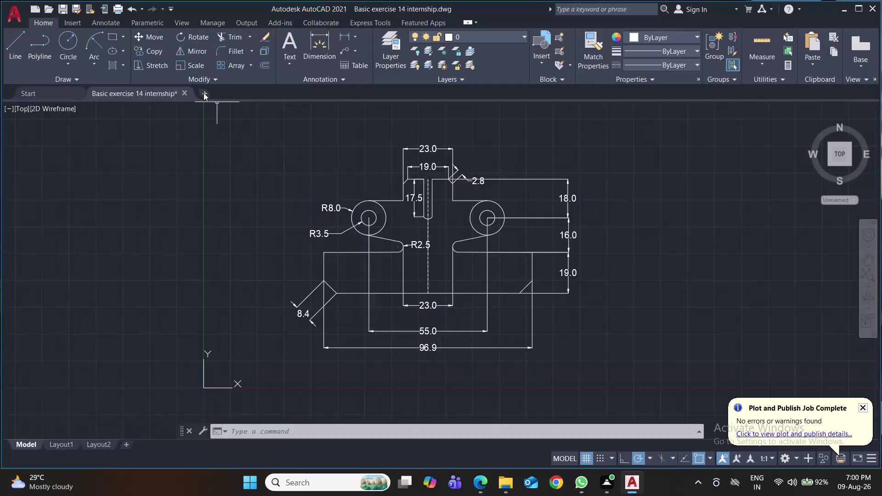
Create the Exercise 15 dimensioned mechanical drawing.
Start a blank drawing, close exercise 14, and save it as 'Basic exercise 15 internship'.
click(184, 93)
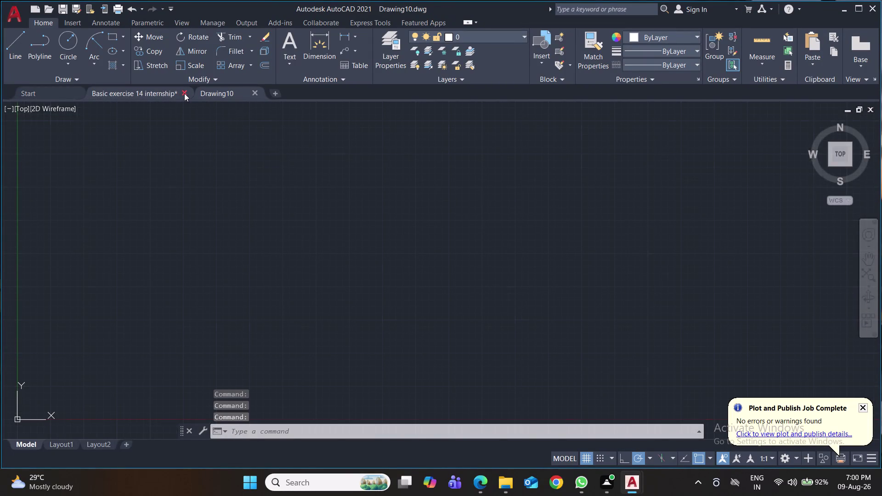
click(414, 266)
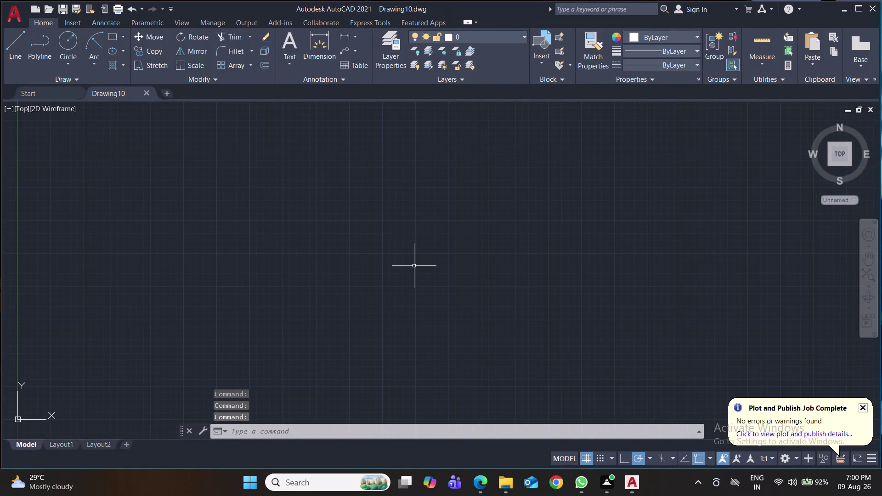
key(ctrl+s)
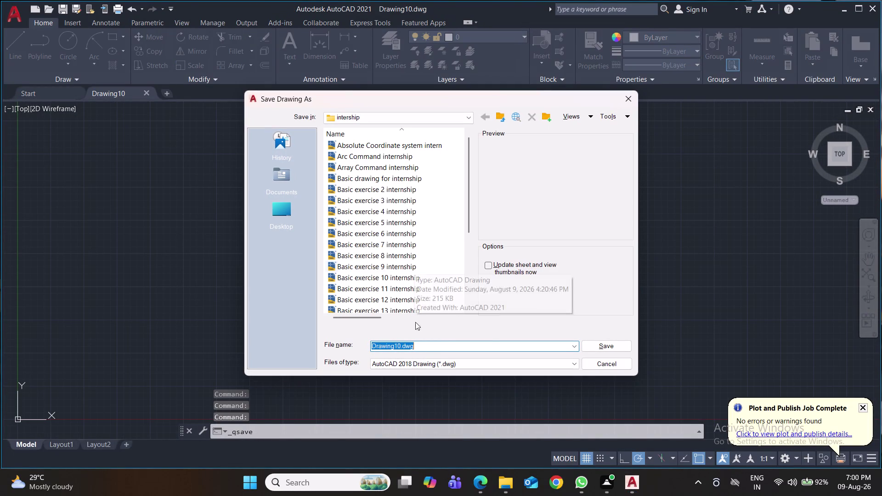
scroll(down, 3)
click(397, 256)
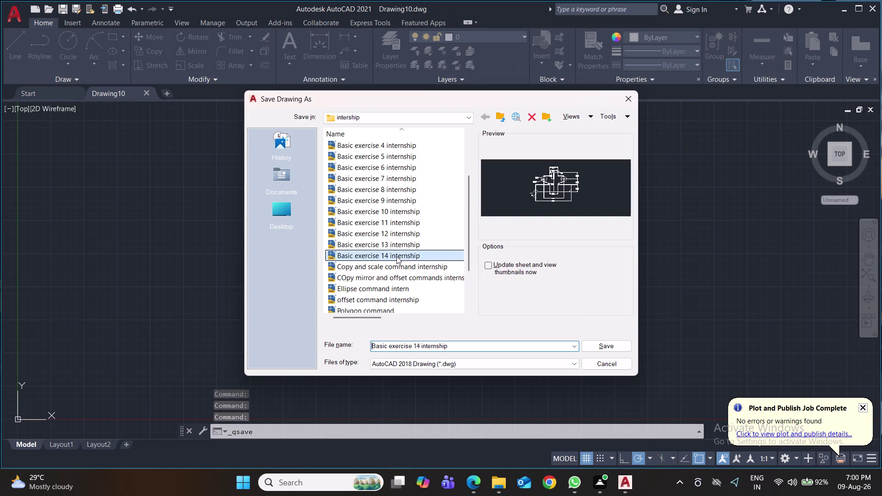
click(421, 347)
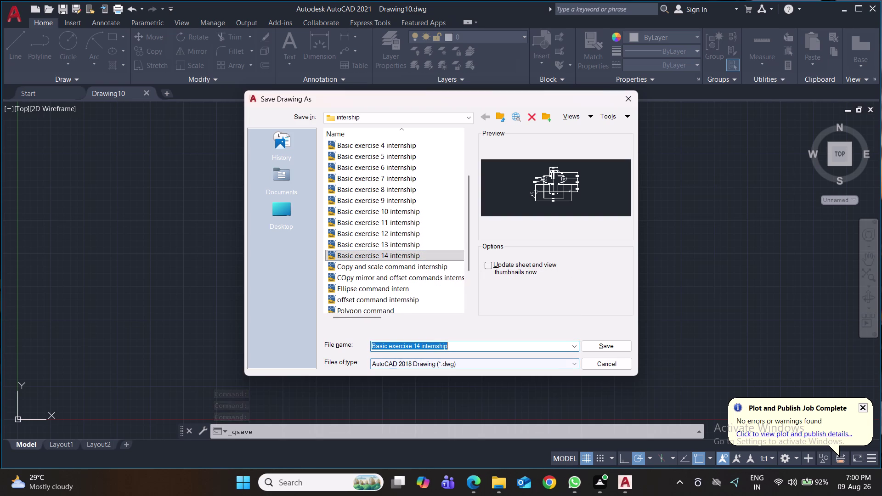
click(420, 347)
key(BackSpace)
key(5)
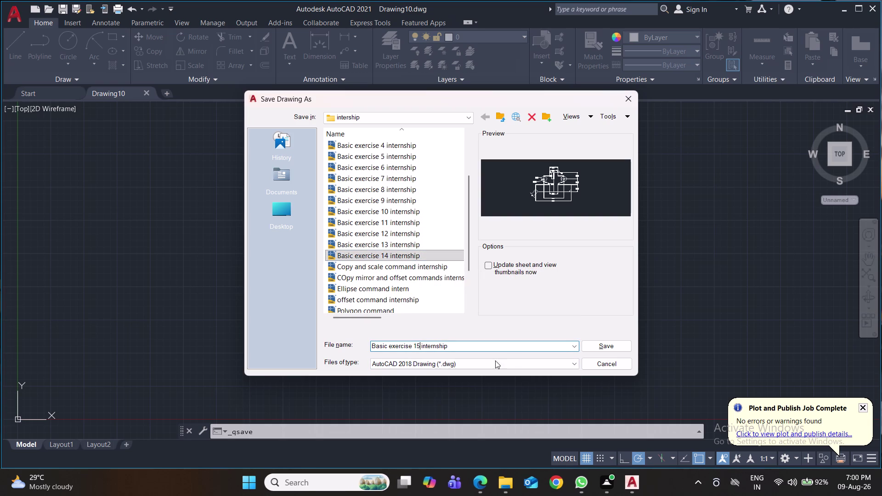
click(610, 347)
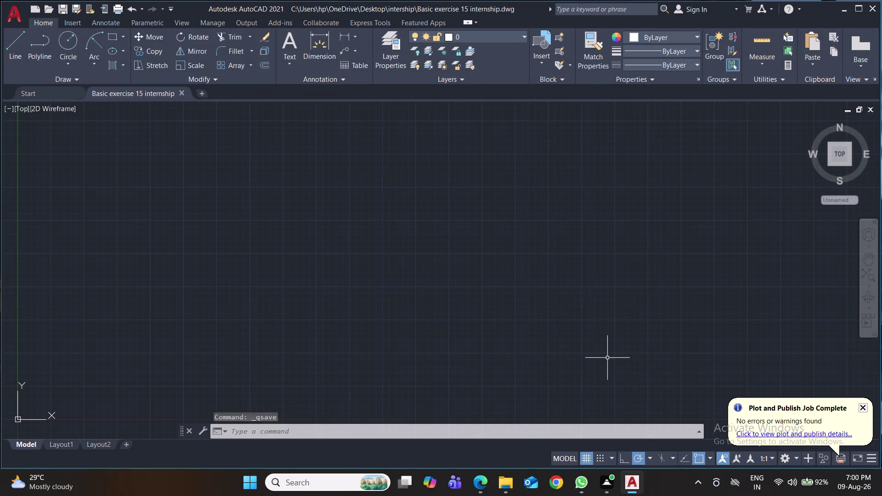
Resave the drawing and cancel the accidentally started Circle command.
key(ctrl+s)
key(ctrl+s)
key(ctrl+s)
key(ctrl+s)
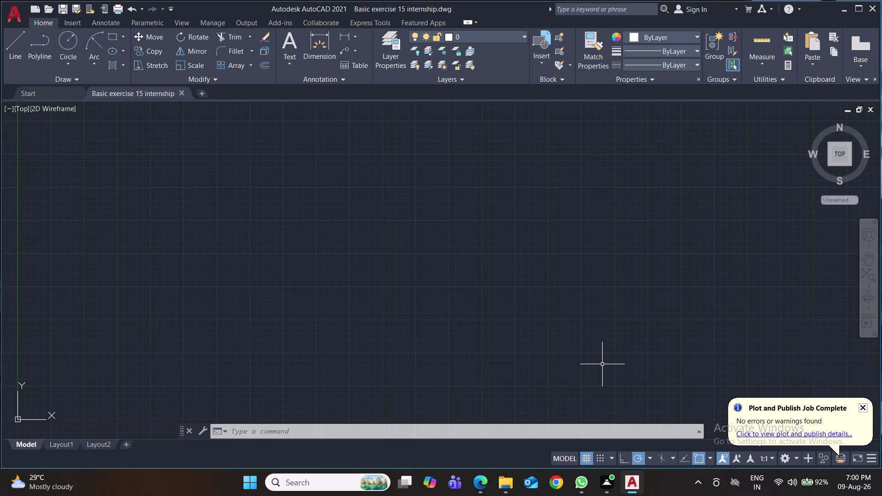
click(69, 38)
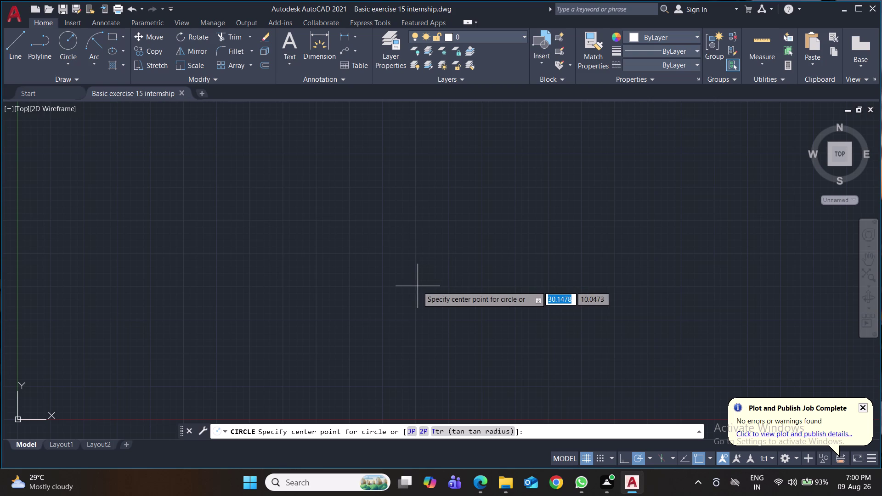
key(Escape)
Use UN to set length precision to 0.0, change insertion scale units, and apply.
key(u)
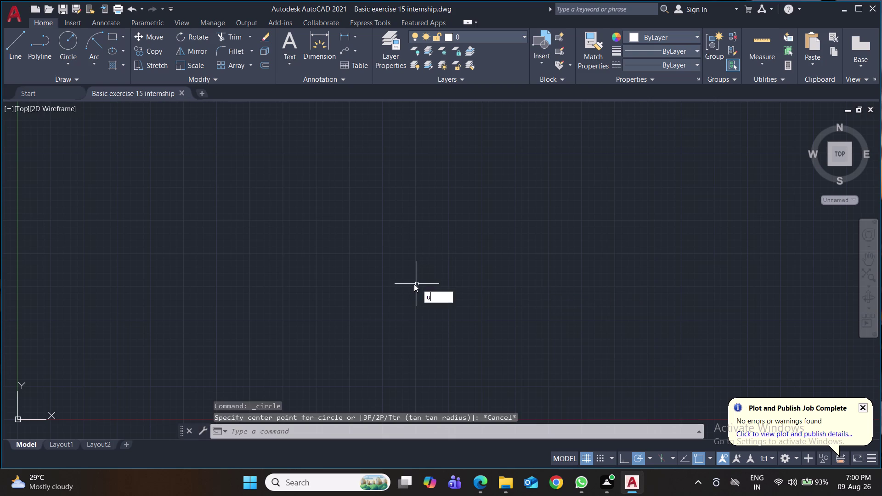
key(n)
key(Return)
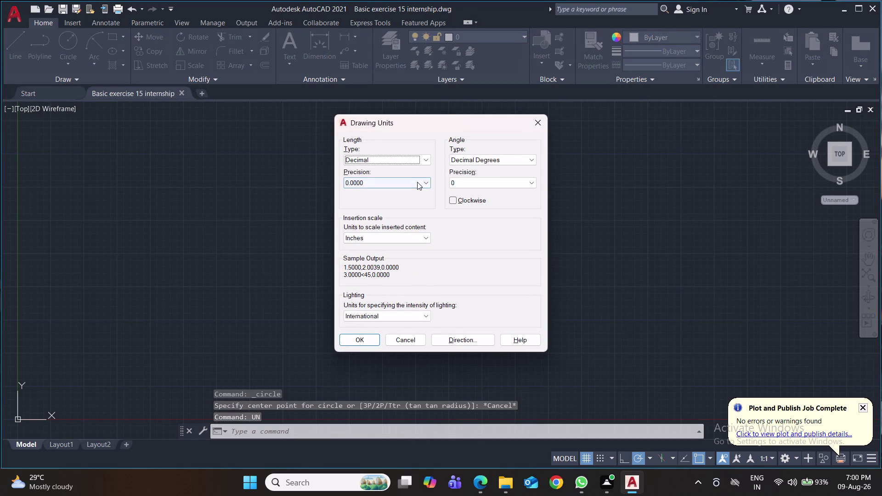
click(423, 182)
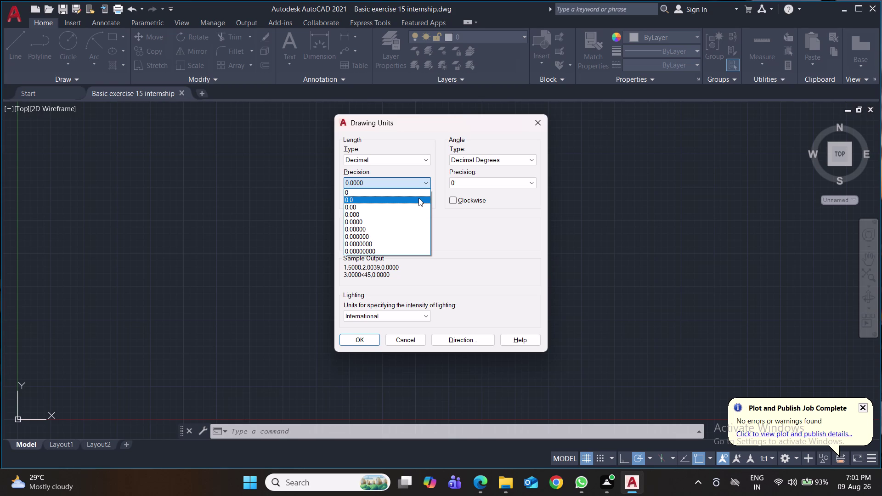
click(419, 198)
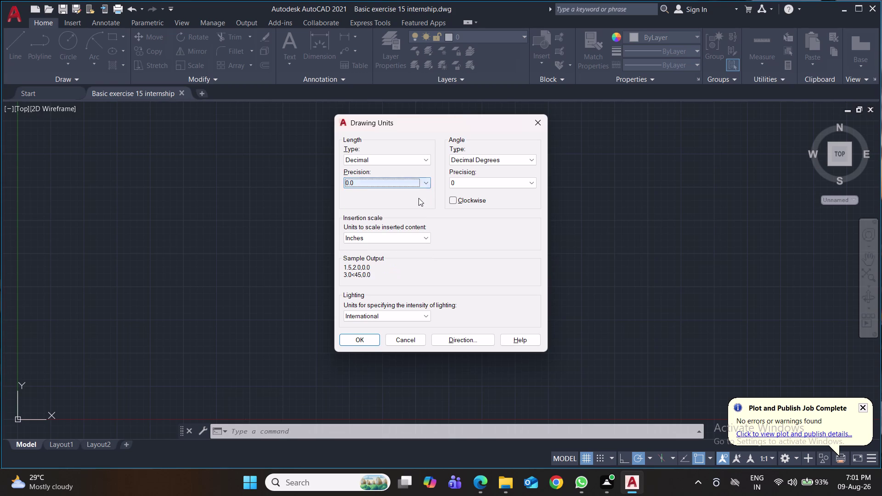
click(415, 238)
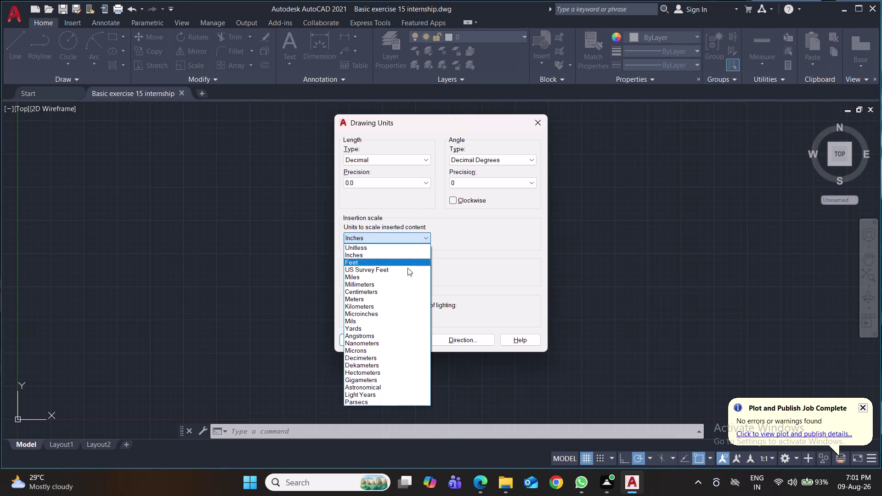
click(404, 287)
click(360, 338)
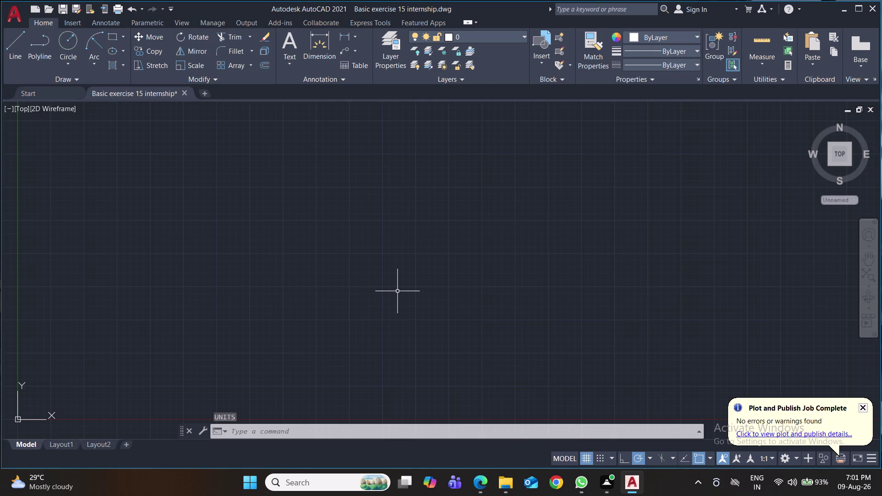
Modify the Standard dimension style with arrow size 2 and text height 4.
key(d)
key(Return)
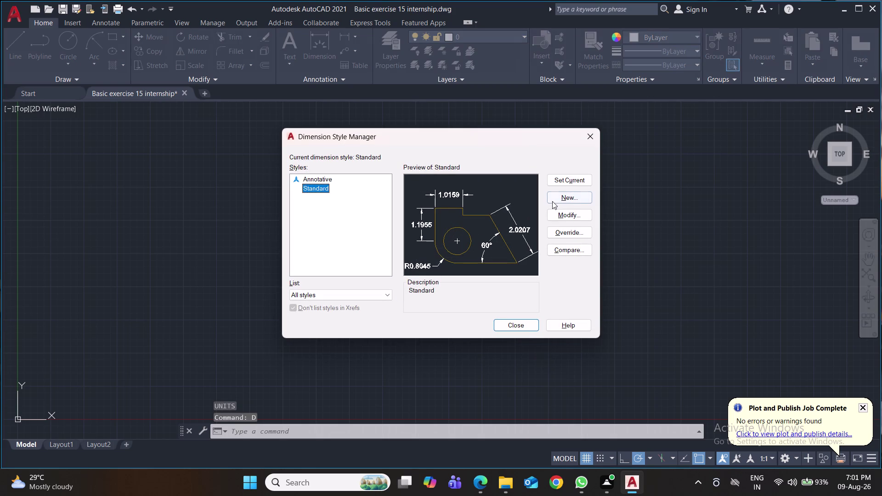
click(572, 215)
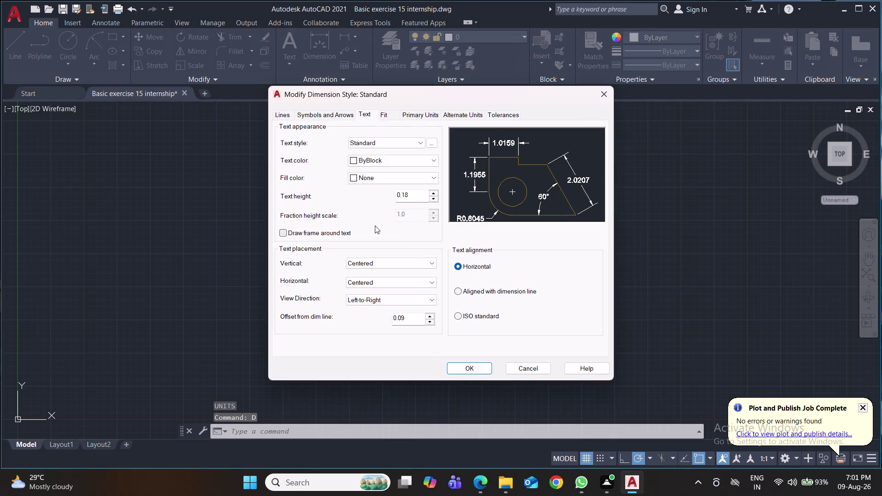
click(331, 113)
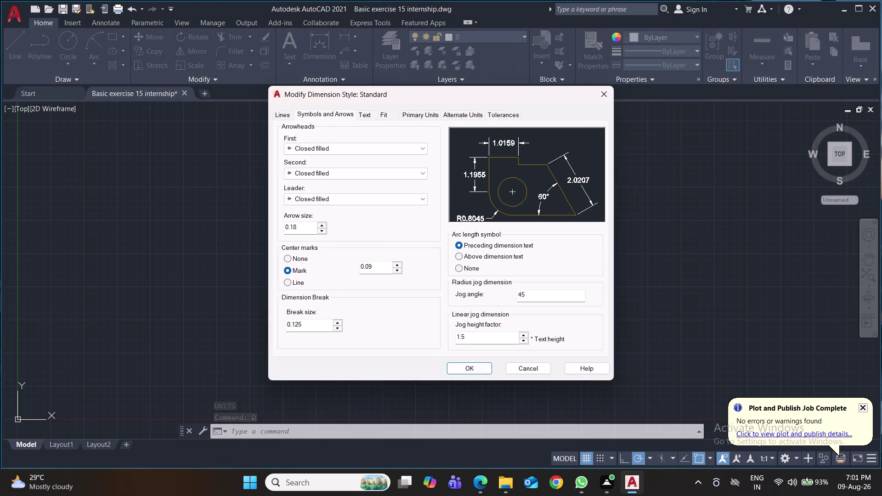
drag(309, 225, 260, 216)
key(2)
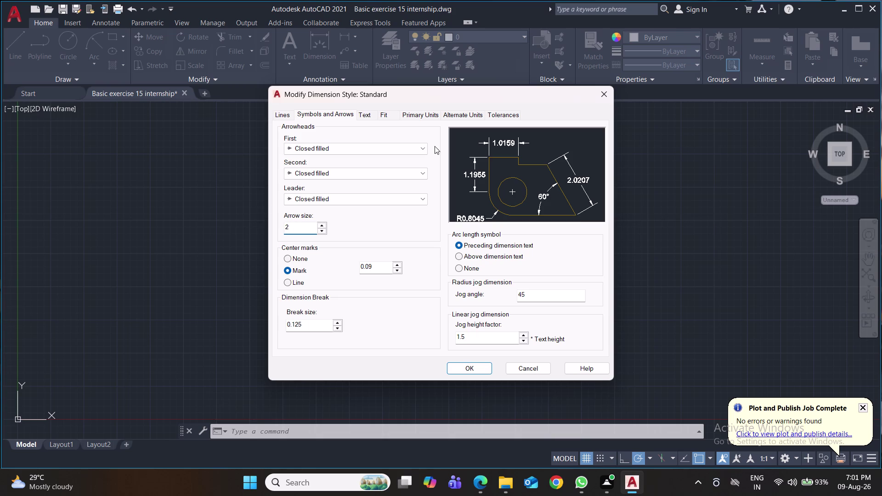
click(367, 112)
drag(418, 196, 357, 190)
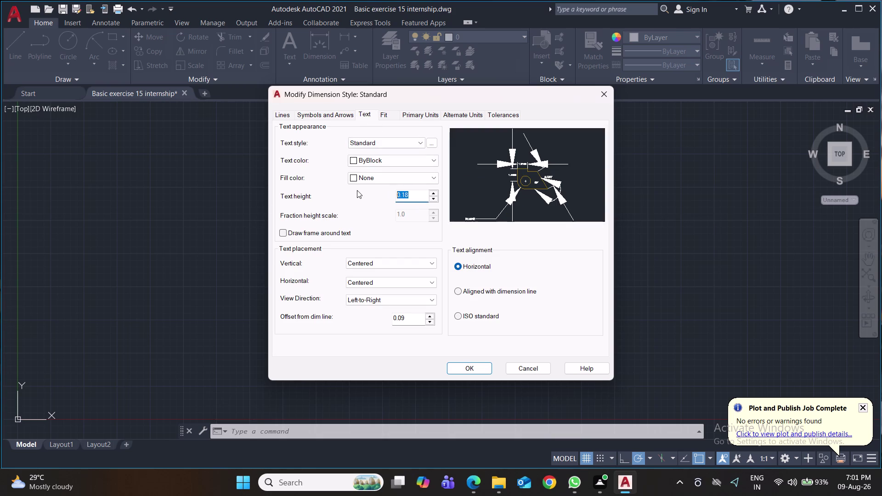
key(4)
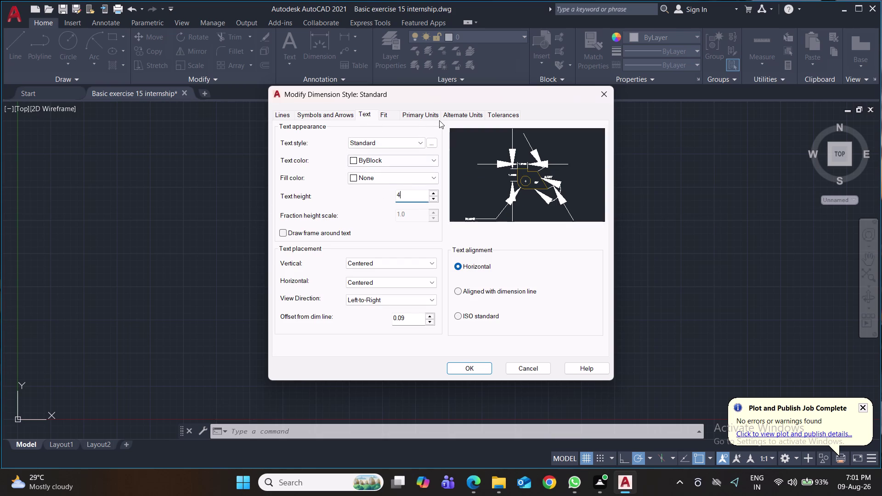
Set Standard's primary unit precision to 0.0, confirm, and make it current.
click(436, 108)
click(434, 111)
click(421, 157)
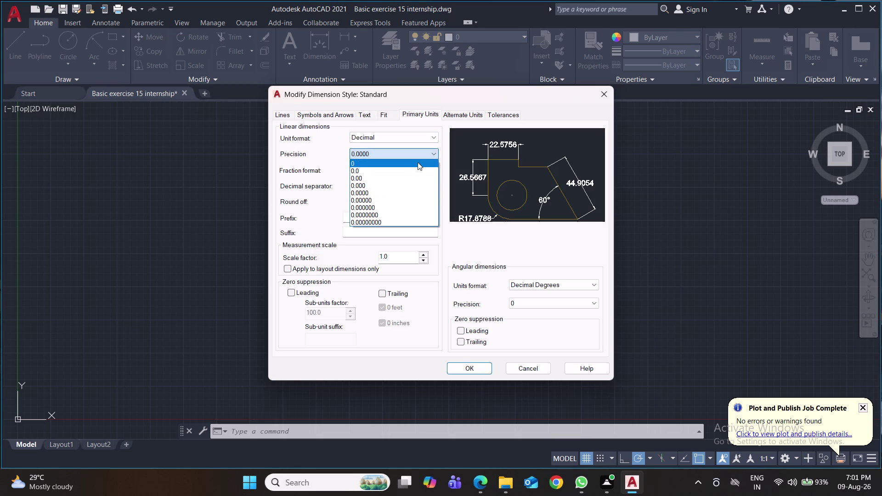
click(415, 171)
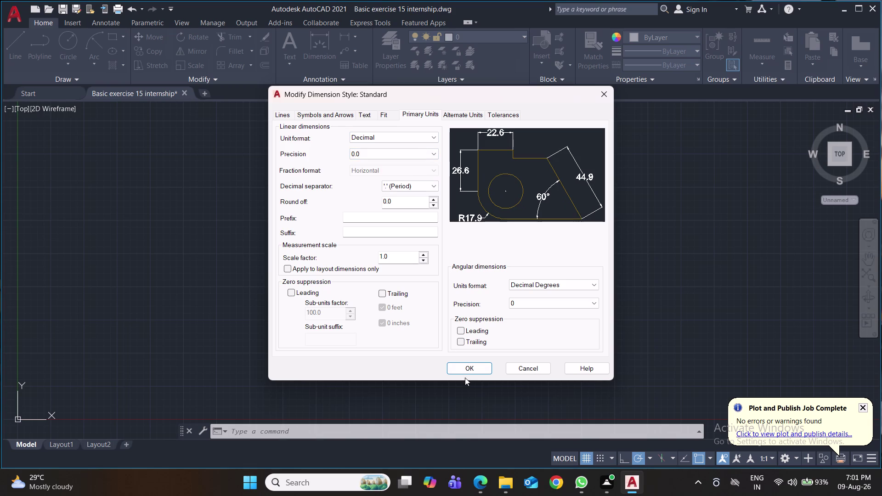
click(468, 369)
click(574, 176)
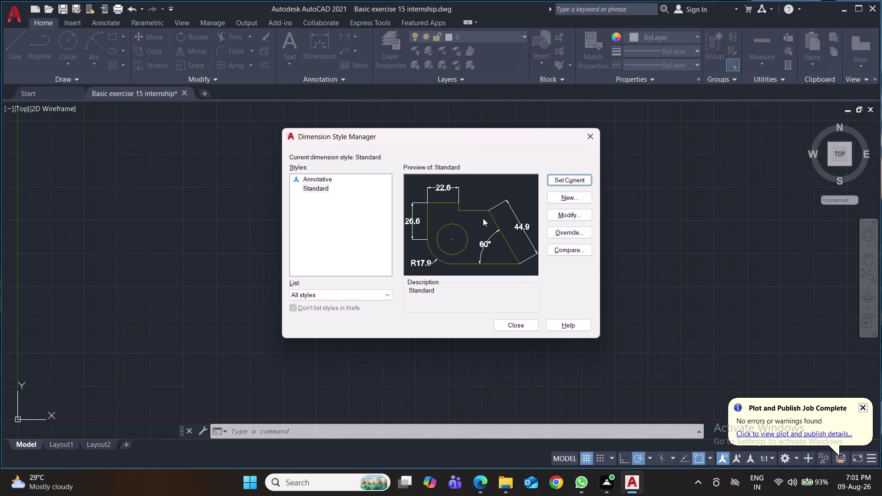
click(575, 182)
click(516, 325)
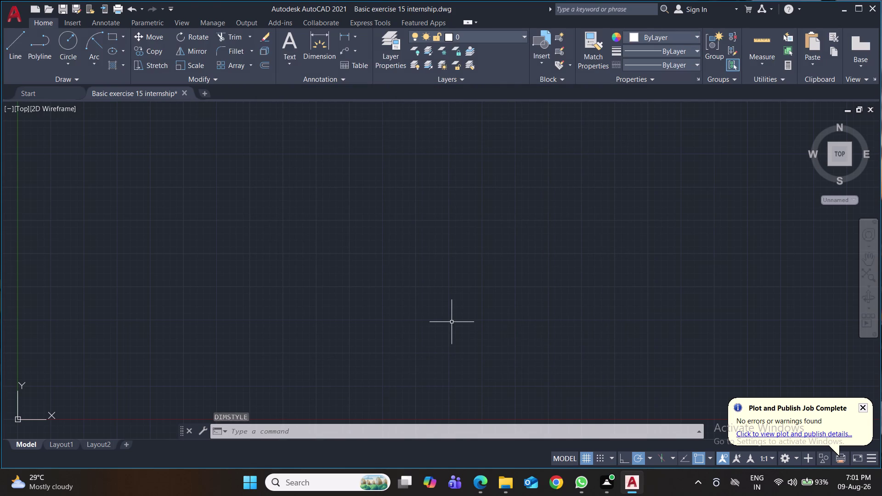
Draw a circle of diameter 28.
key(c)
key(Return)
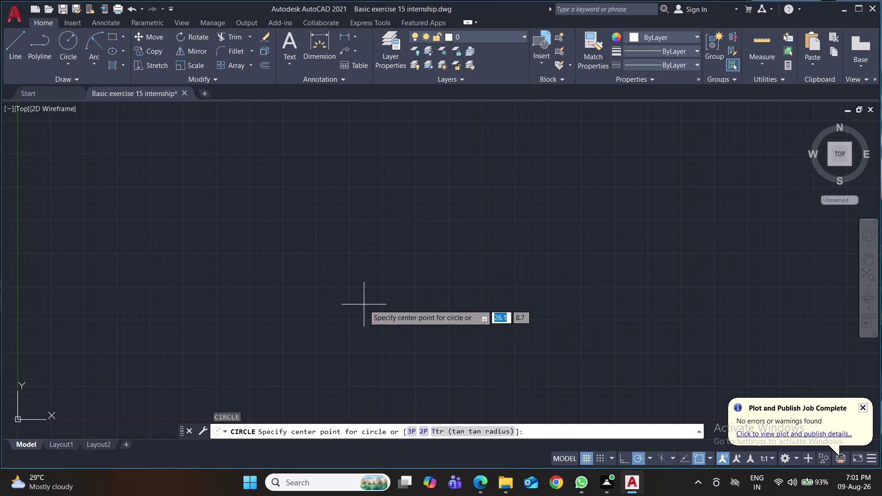
click(347, 310)
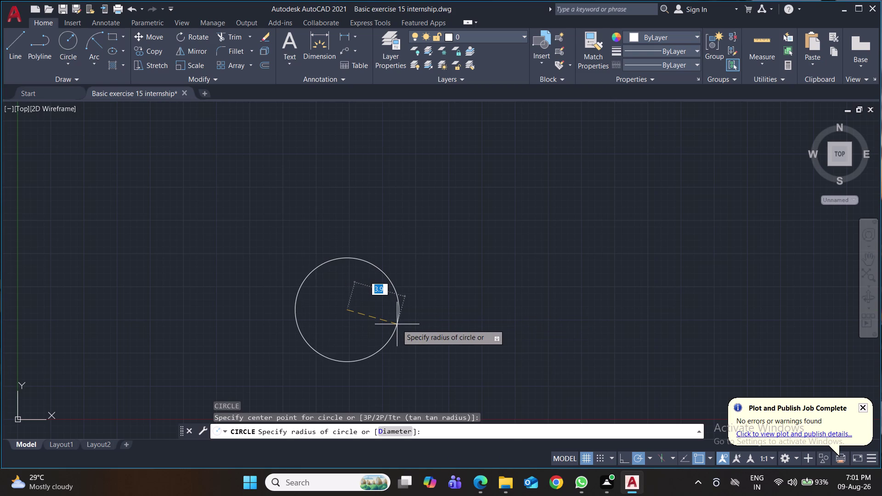
key(d)
key(Return)
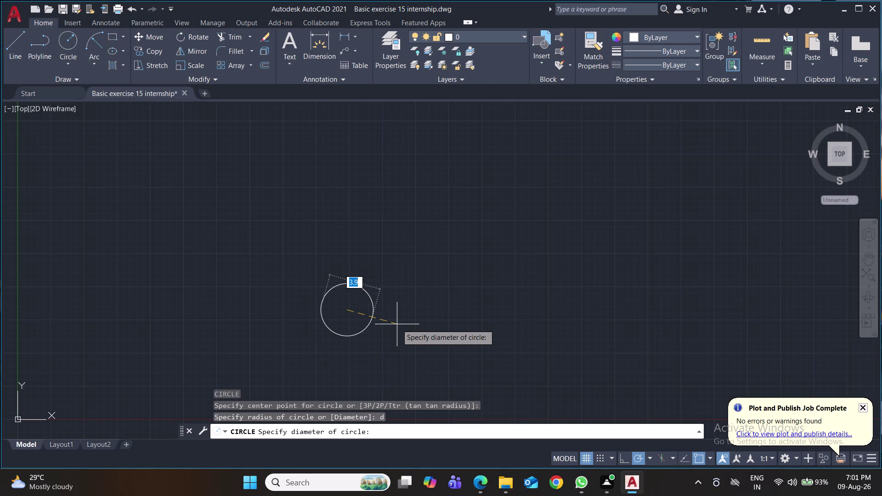
text(28)
key(Return)
Move the coordinate system origin to a new point in the drawing.
scroll(down, 3)
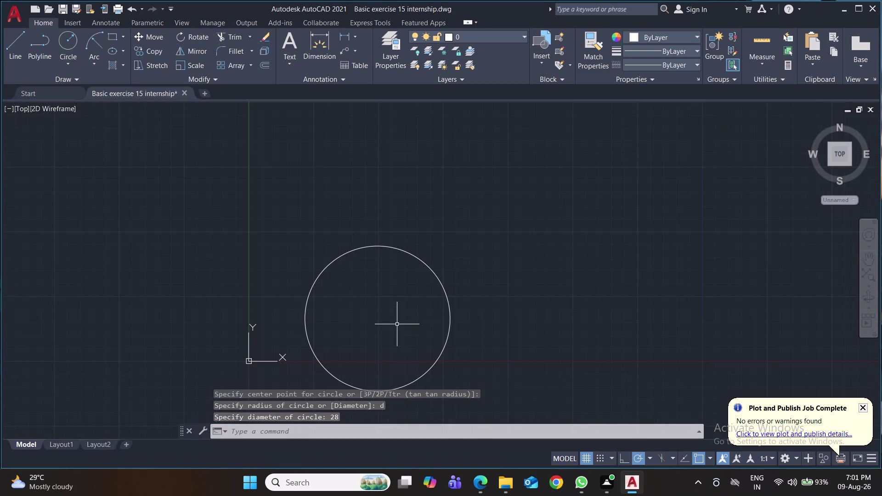
middle_drag(397, 324, 392, 261)
scroll(down, 3)
middle_drag(391, 261, 371, 244)
click(281, 271)
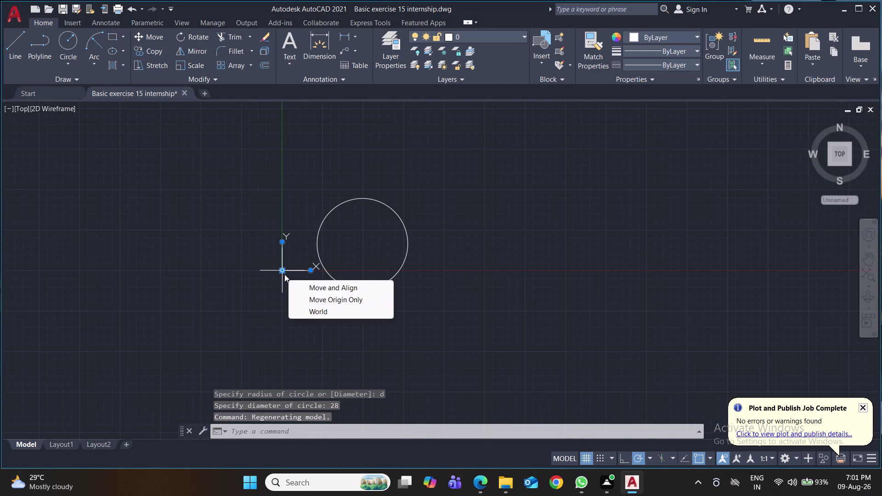
click(282, 273)
click(282, 270)
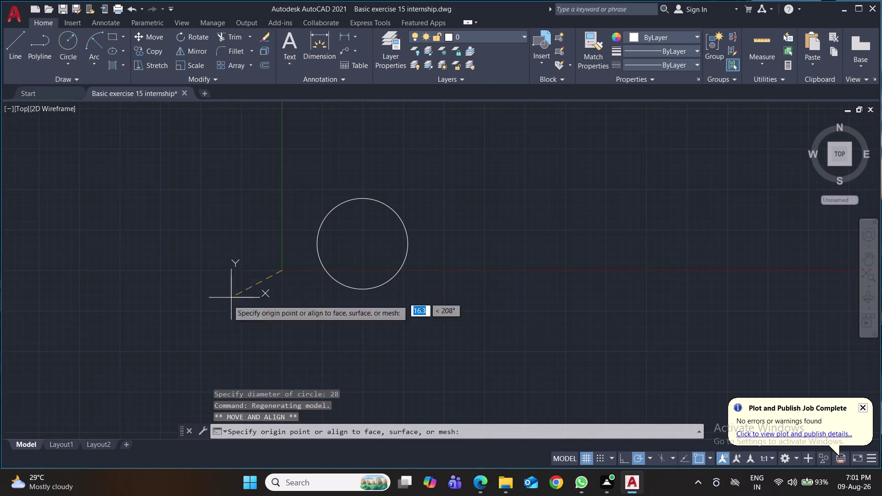
click(12, 430)
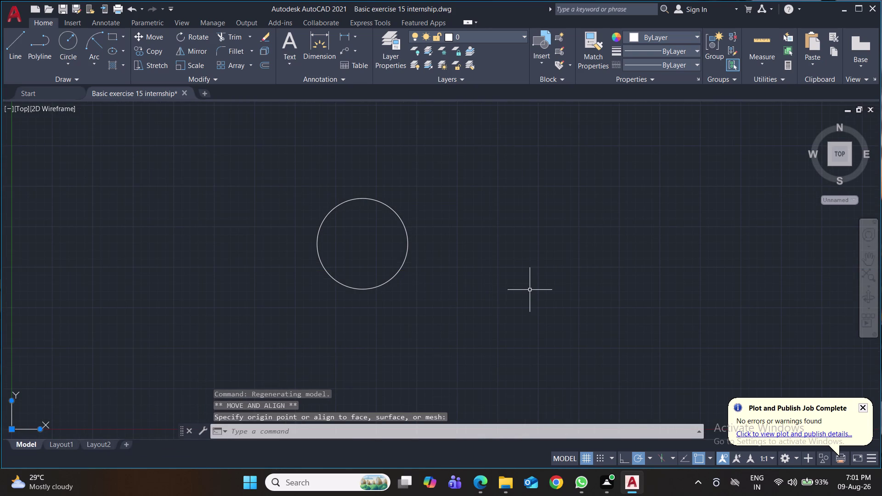
middle_drag(530, 290, 495, 289)
Draw a radius-30 circle on the 28-diameter circle's centre and select both circles.
key(c)
key(Return)
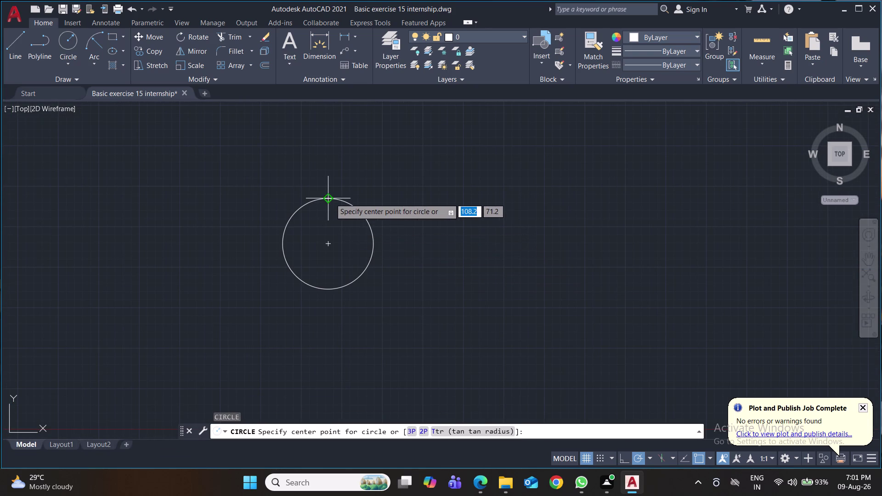
click(328, 240)
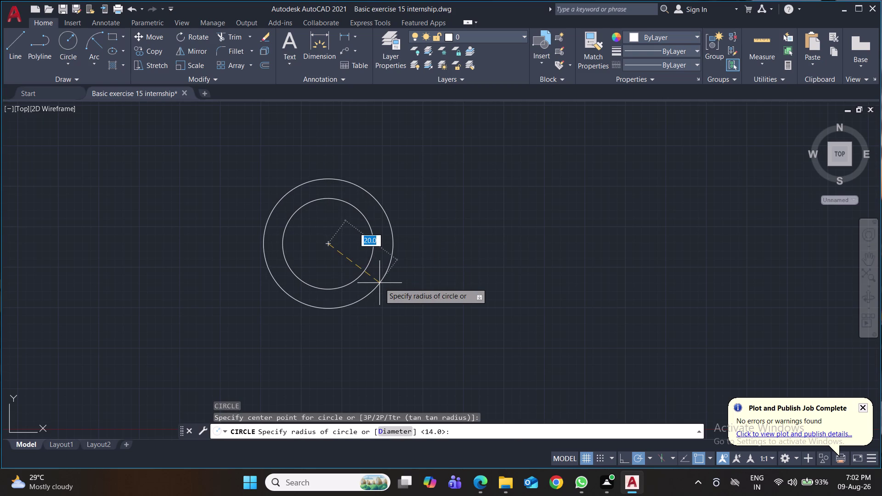
text(30)
key(Return)
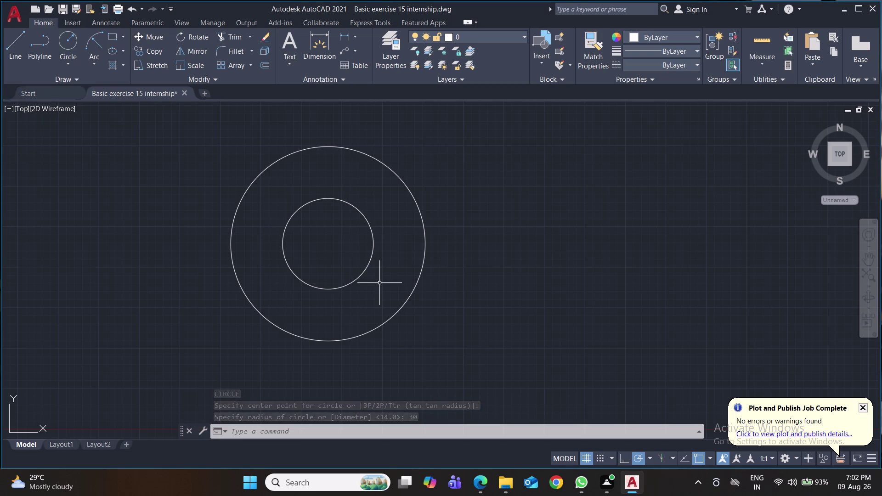
drag(490, 265, 465, 265)
Delete both circles and draw a new 30-diameter circle.
click(204, 231)
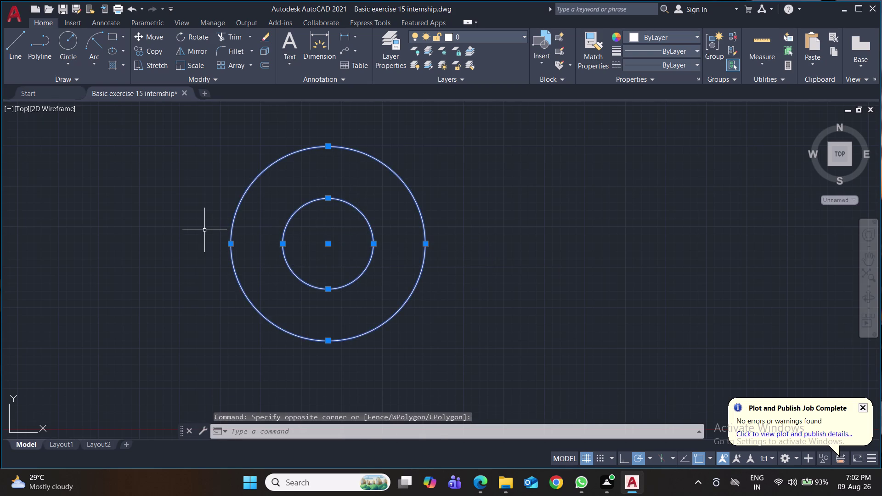
key(Delete)
key(c)
key(Return)
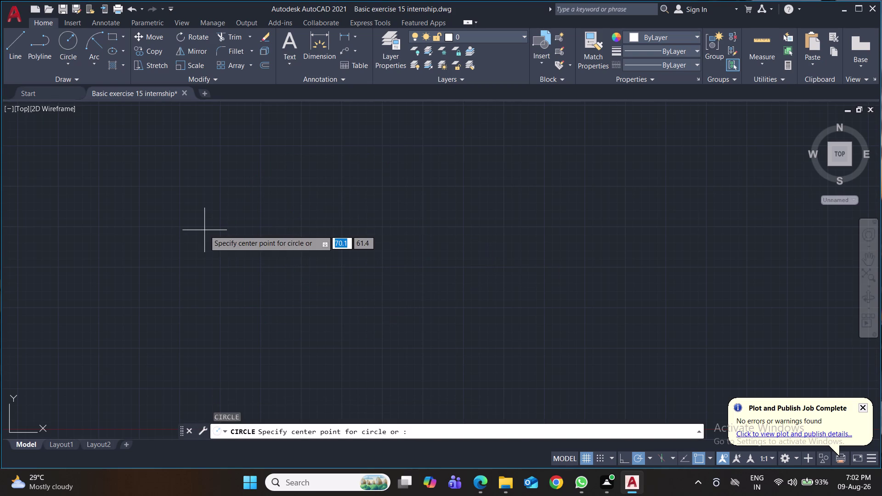
click(354, 328)
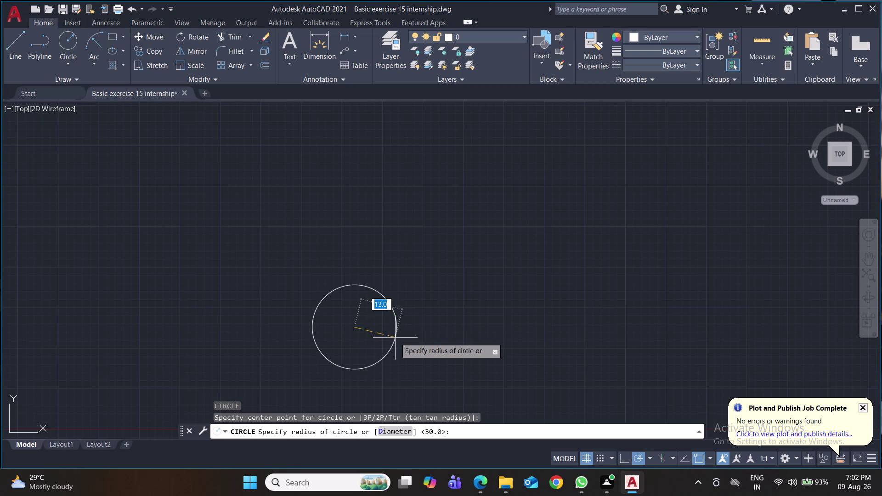
key(d)
key(Return)
text(30)
key(Return)
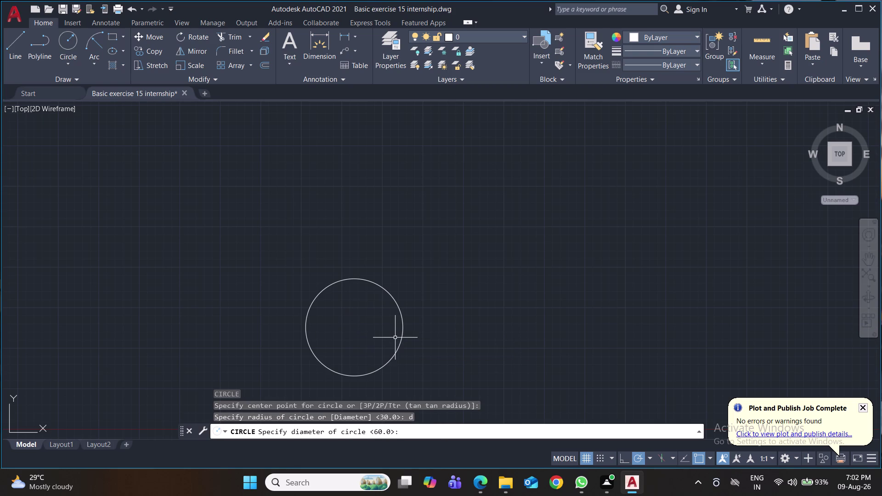
middle_drag(392, 338, 394, 316)
middle_drag(390, 341, 390, 323)
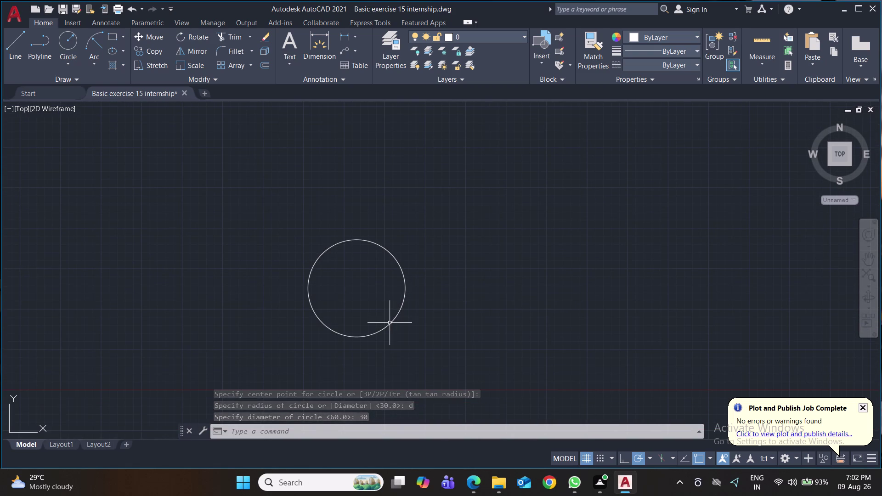
Draw a concentric 72.7-diameter circle around the 30-diameter circle.
key(space)
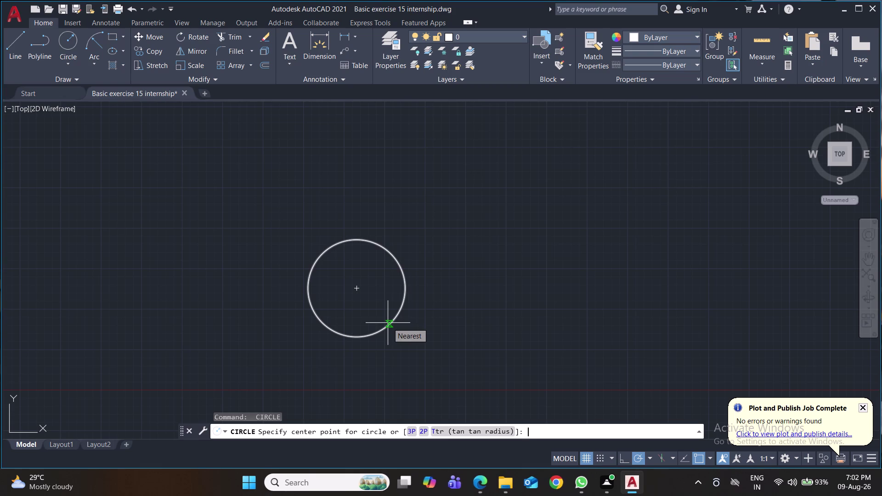
click(357, 287)
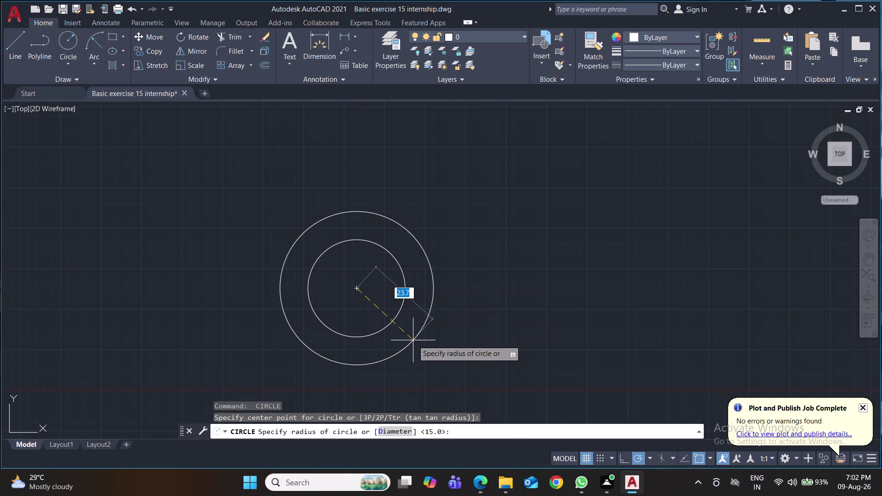
key(d)
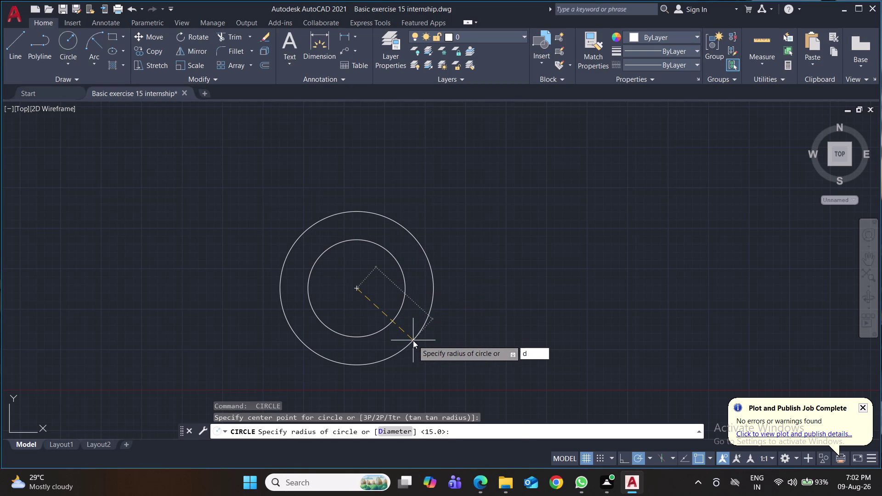
key(Return)
key(7)
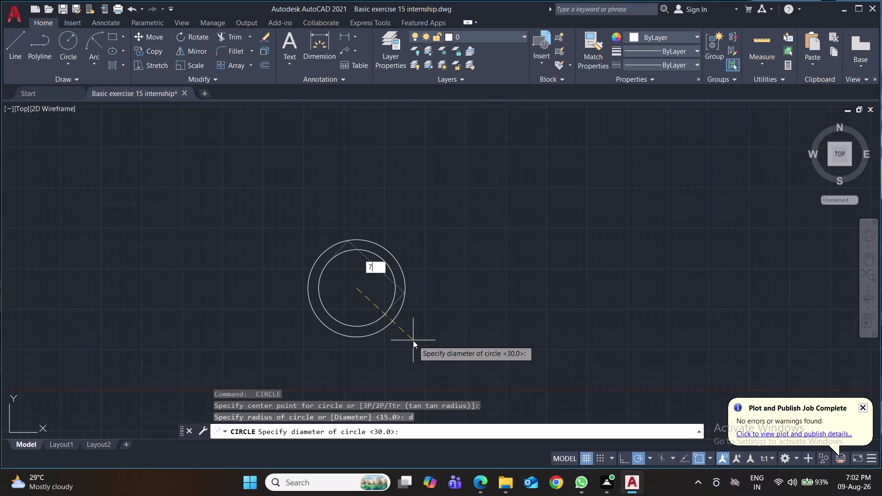
text(2.7)
key(Return)
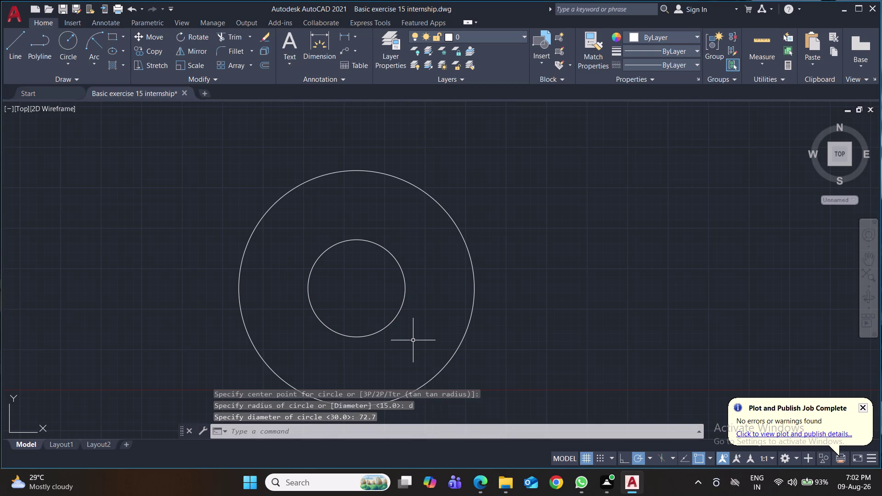
middle_drag(413, 340, 410, 327)
scroll(down, 3)
middle_drag(616, 323, 555, 342)
click(14, 43)
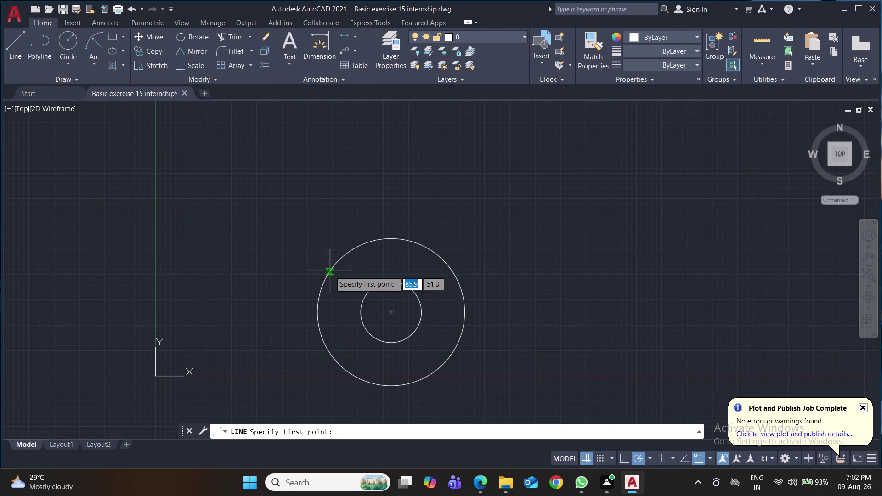
Draw a 102-unit vertical line upward from the concentric circles' centre.
click(389, 312)
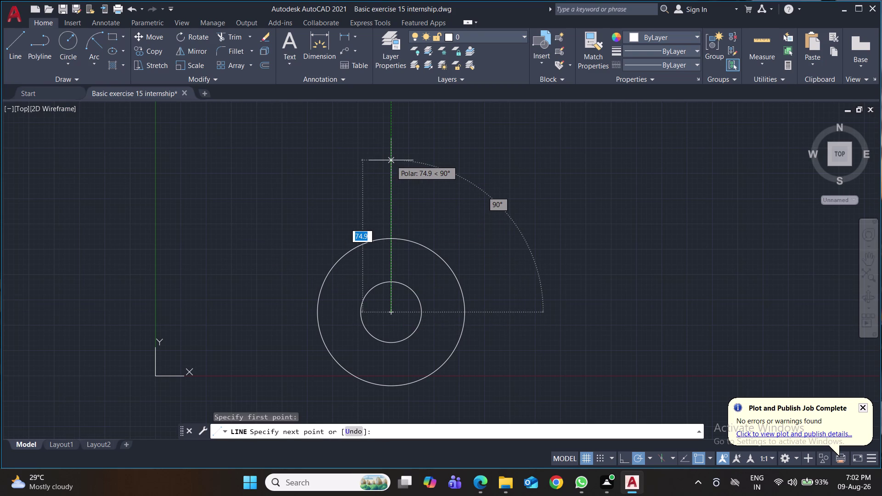
text(102)
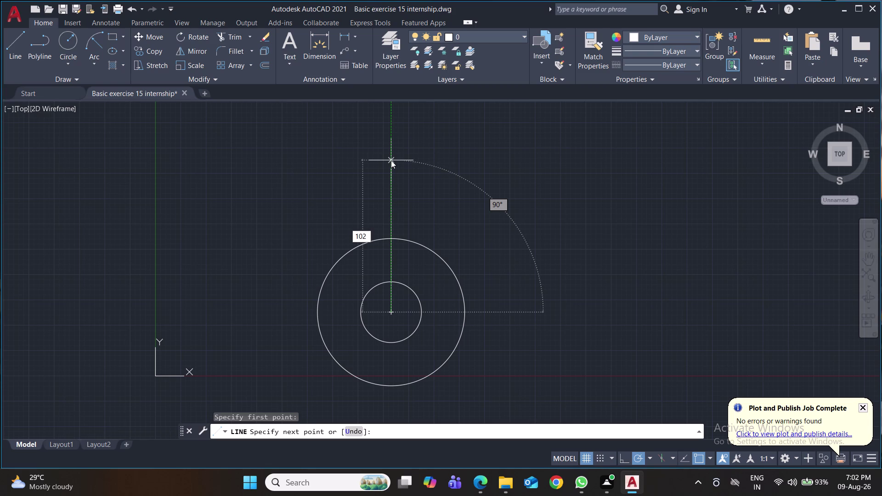
key(Return)
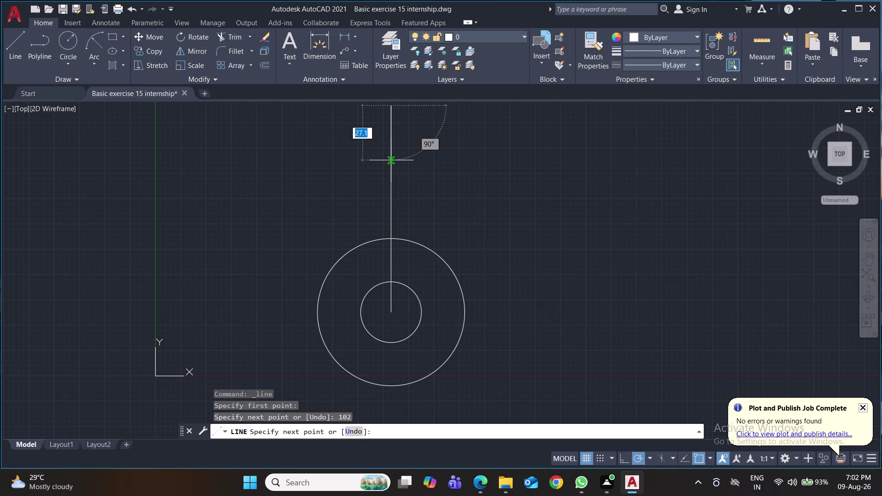
key(Return)
scroll(down, 3)
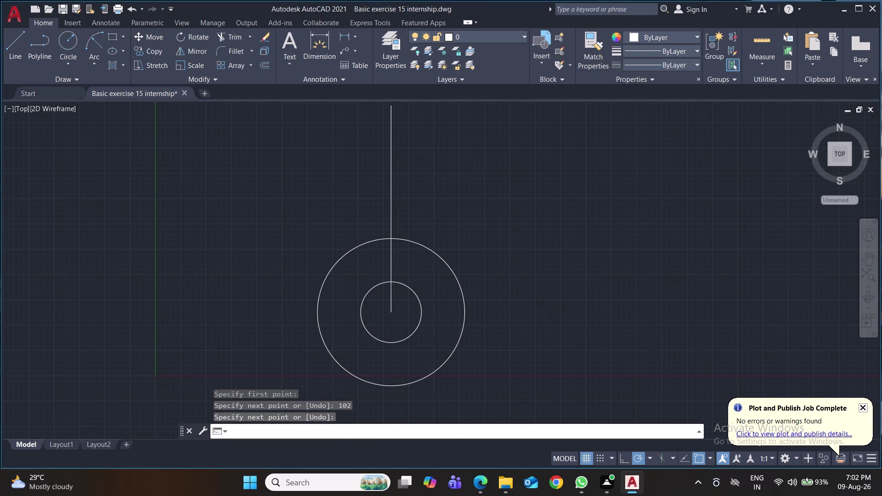
middle_drag(486, 175, 459, 235)
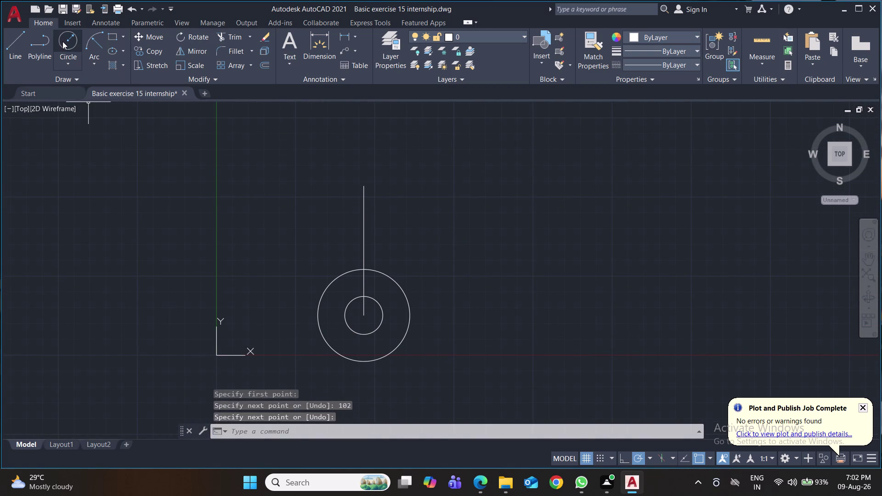
Draw a 28-diameter circle centred on the line's top endpoint.
click(65, 42)
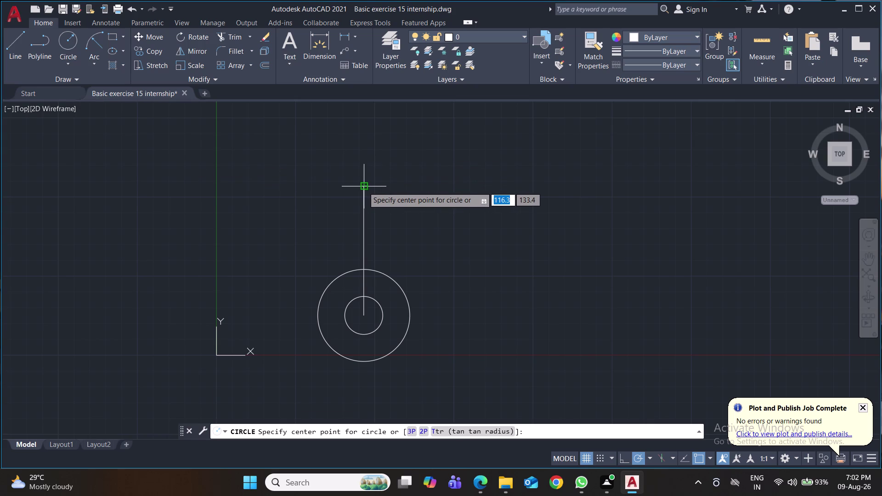
click(364, 187)
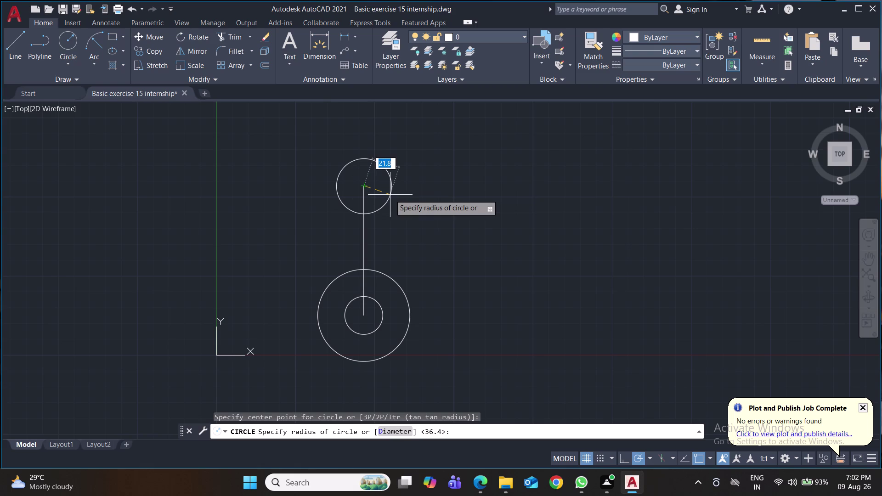
key(d)
key(Return)
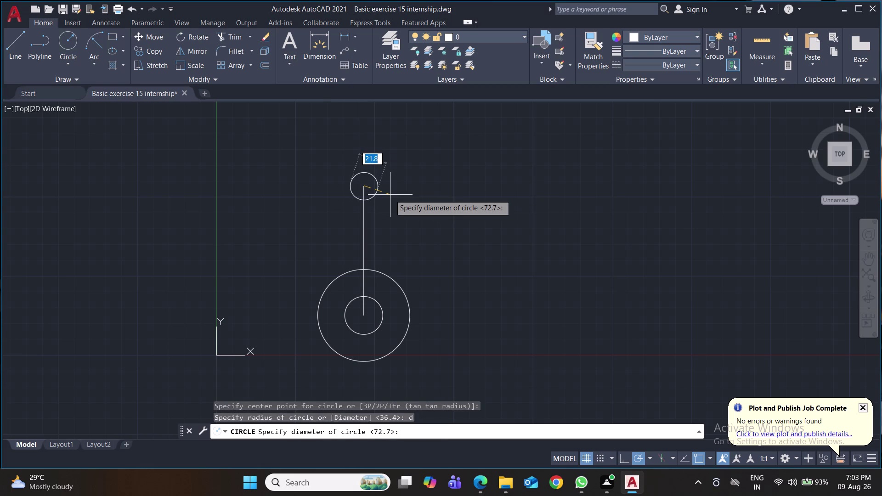
text(2)
text(8)
key(Return)
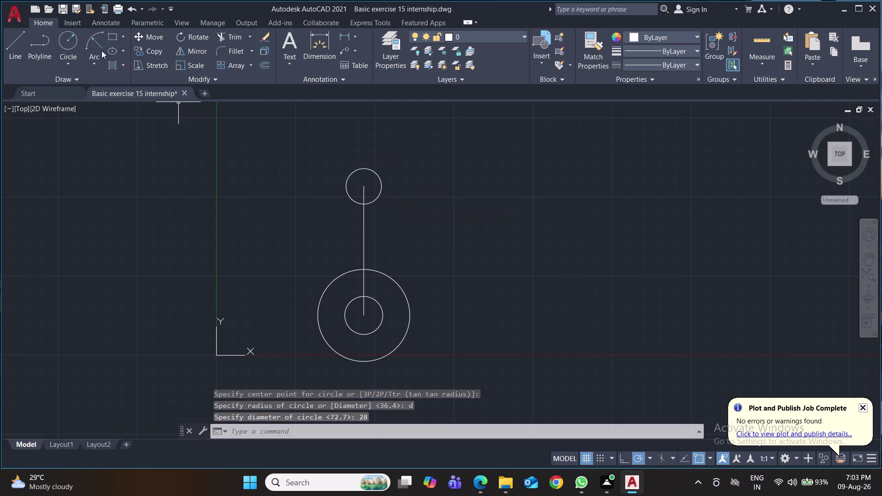
Add a concentric radius-30 circle at the top endpoint and save the drawing.
click(71, 41)
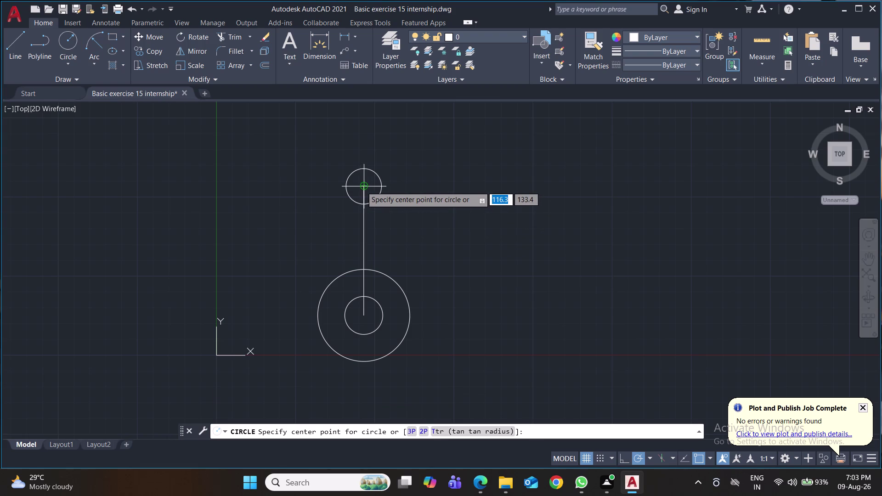
click(362, 187)
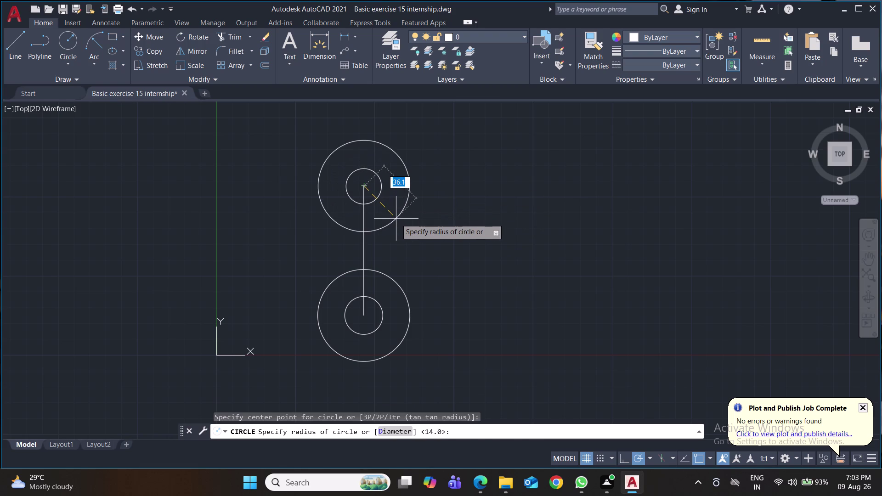
text(30)
key(Return)
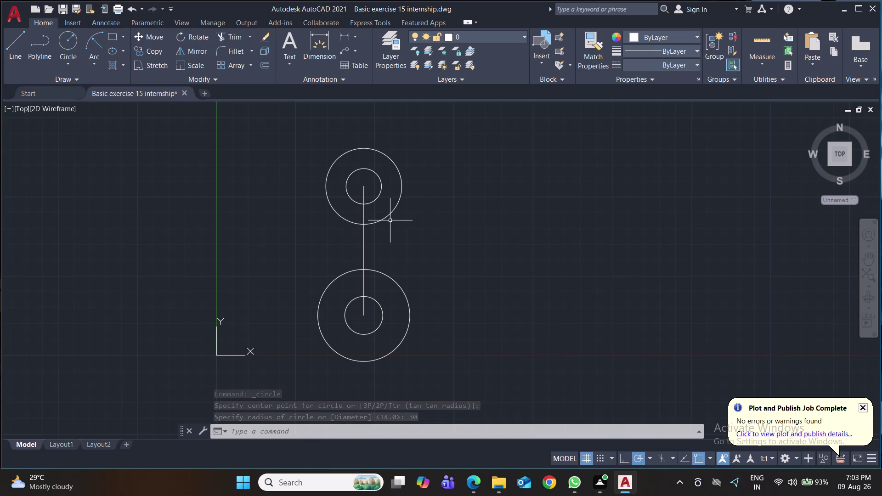
key(ctrl+s)
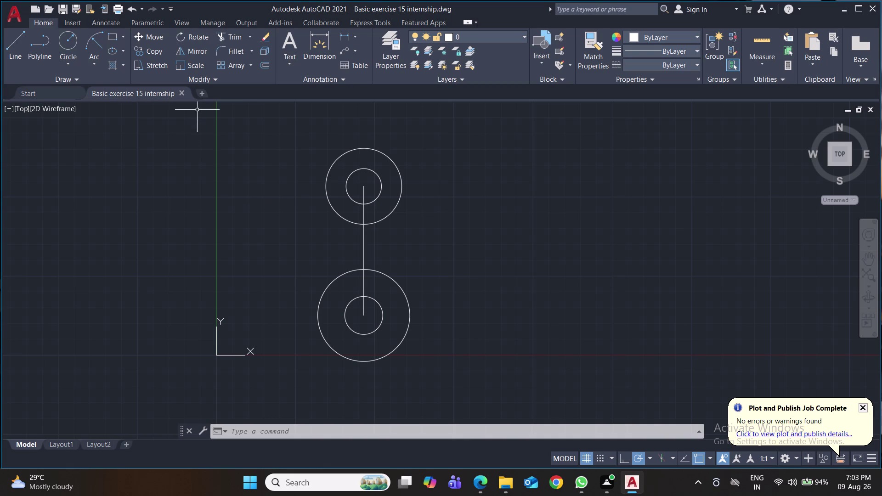
click(18, 47)
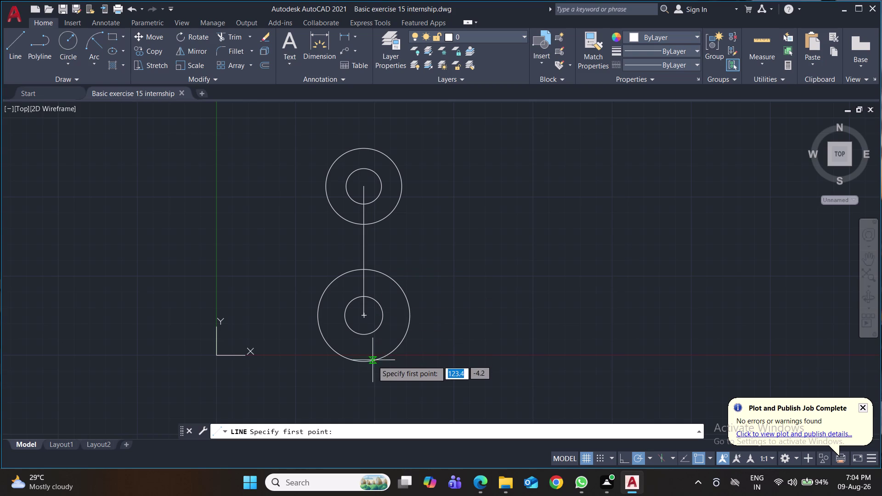
Draw a vertical centre line downward from the lower circles' centre.
middle_drag(530, 366, 506, 342)
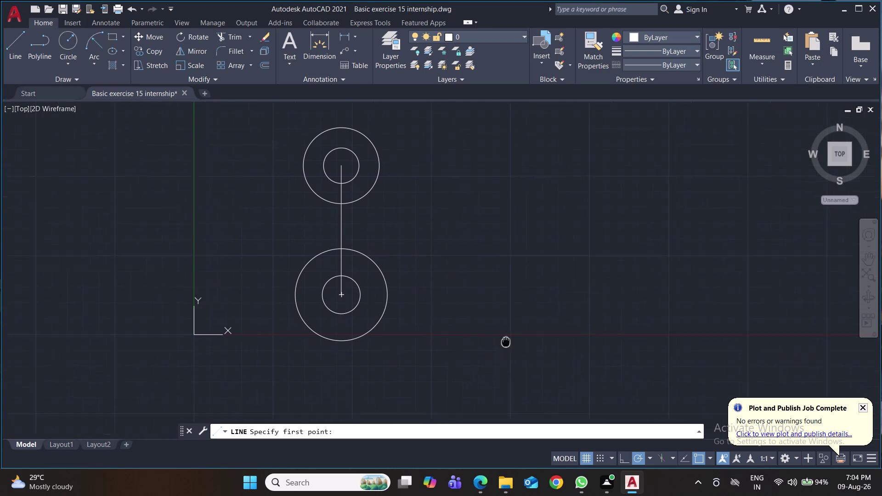
middle_drag(506, 342, 495, 307)
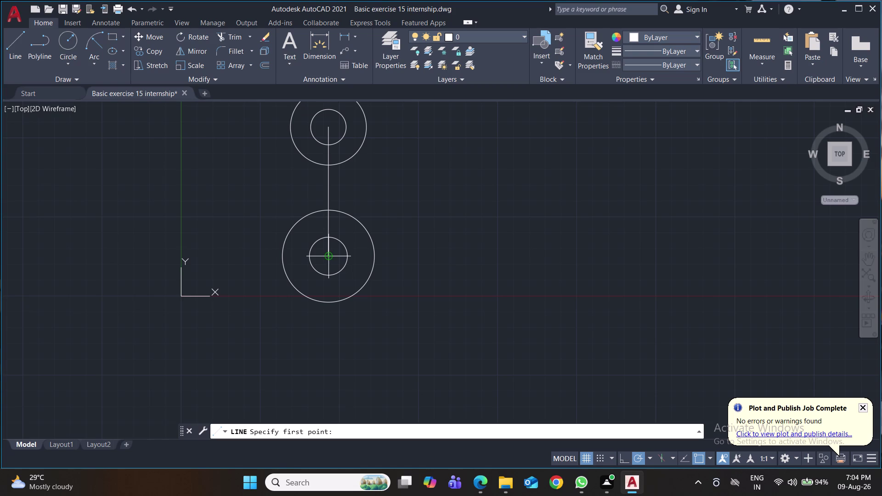
click(331, 258)
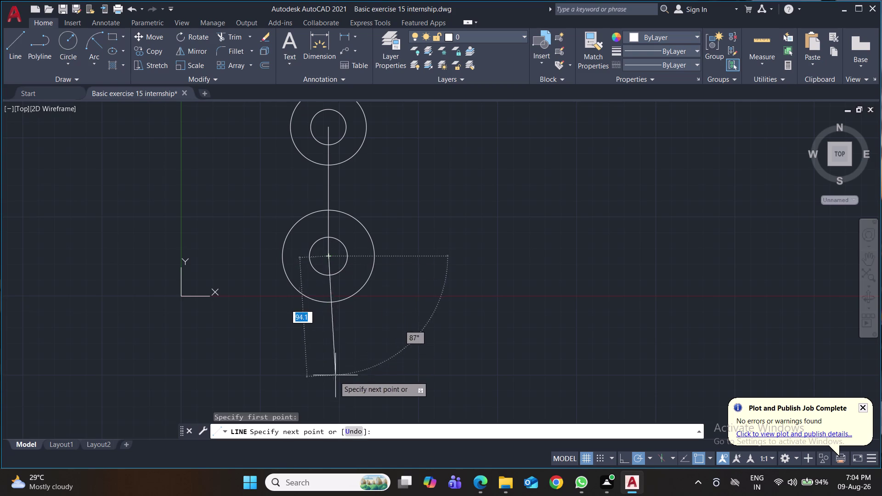
click(332, 384)
key(Return)
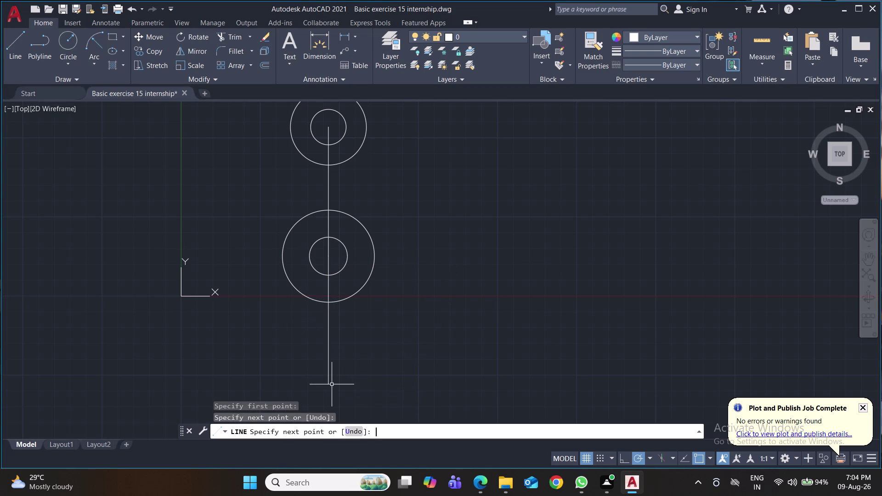
Draw horizontal centre lines through the lower circles, extending past the large circle.
key(space)
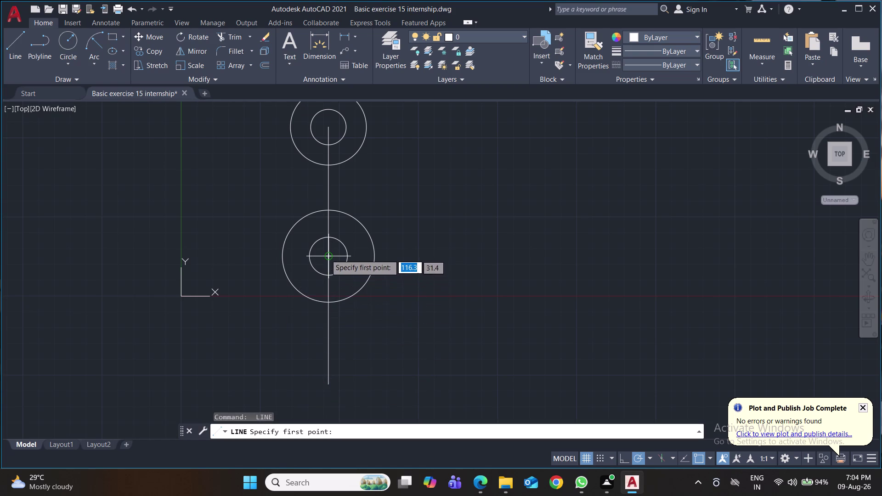
click(325, 254)
click(432, 254)
key(space)
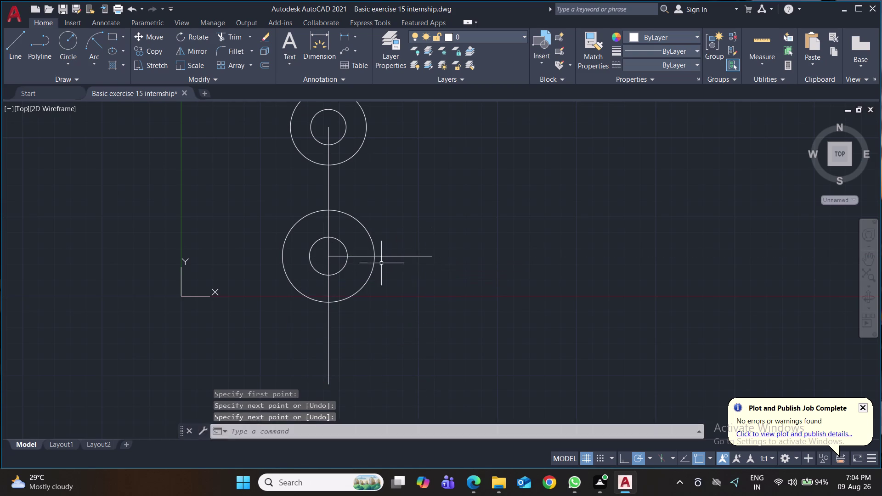
key(space)
click(328, 257)
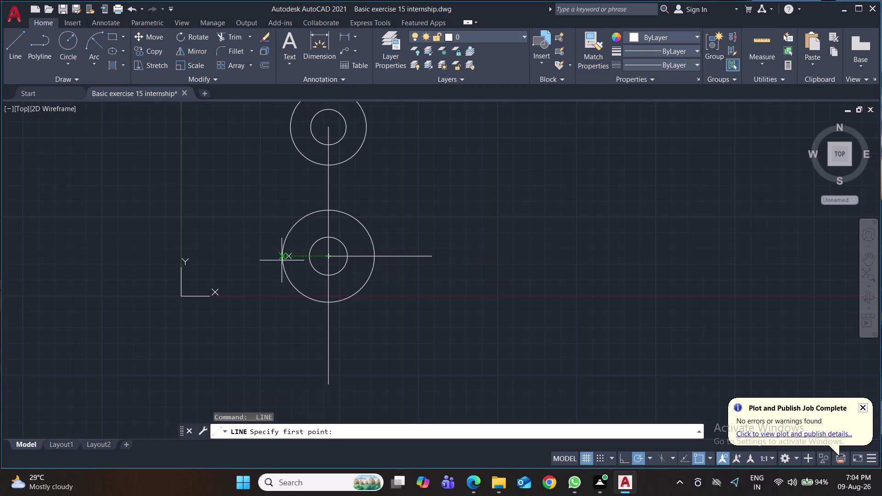
click(221, 260)
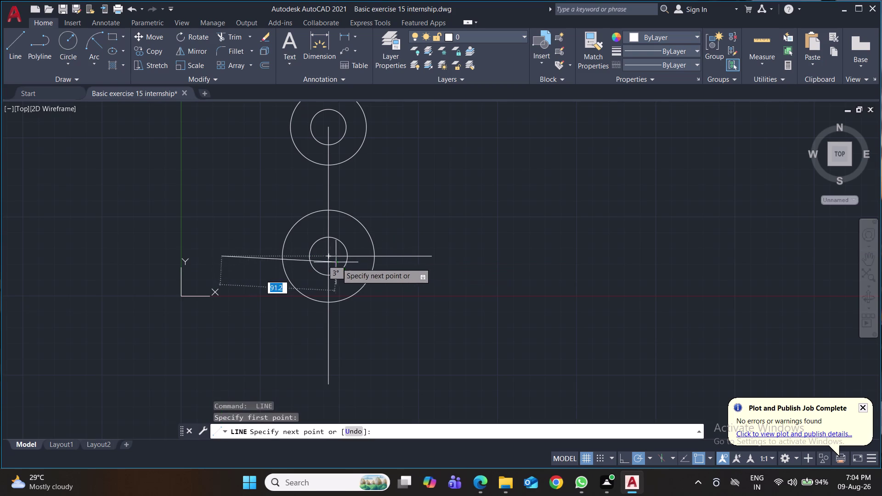
click(326, 256)
key(Return)
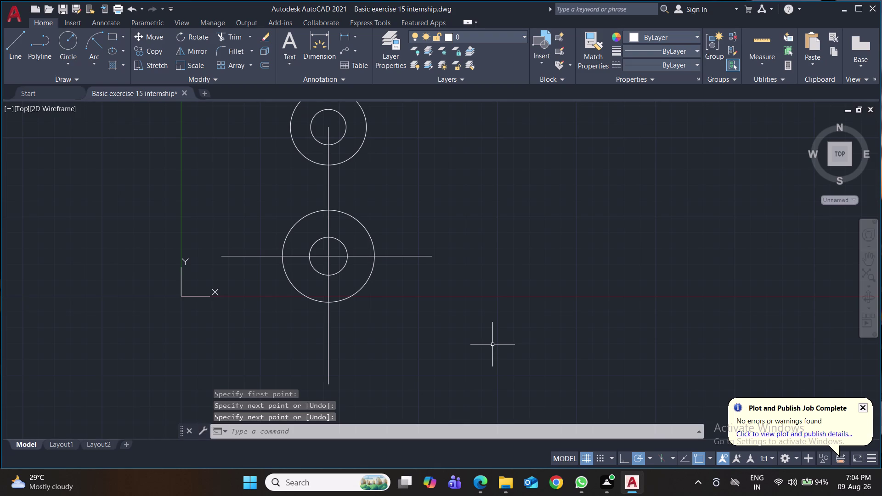
middle_drag(493, 345, 488, 361)
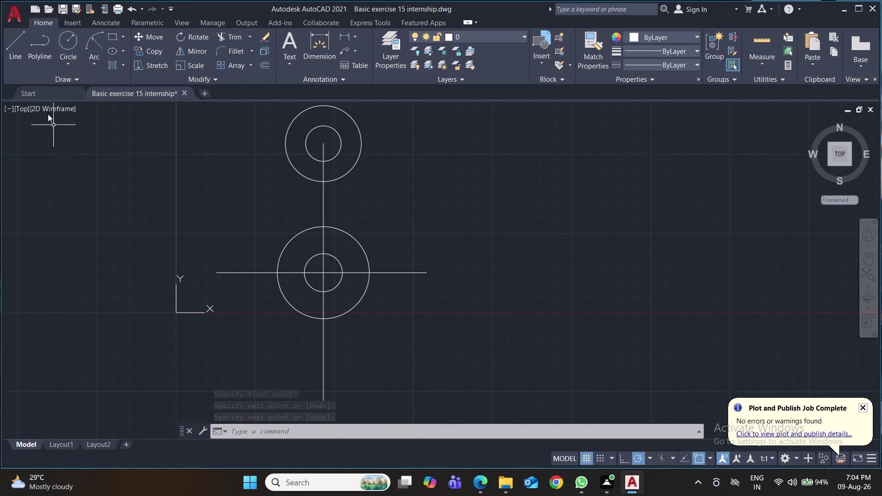
Start a new line at the bottom of the lower large circle after cancelling a first attempt.
click(6, 42)
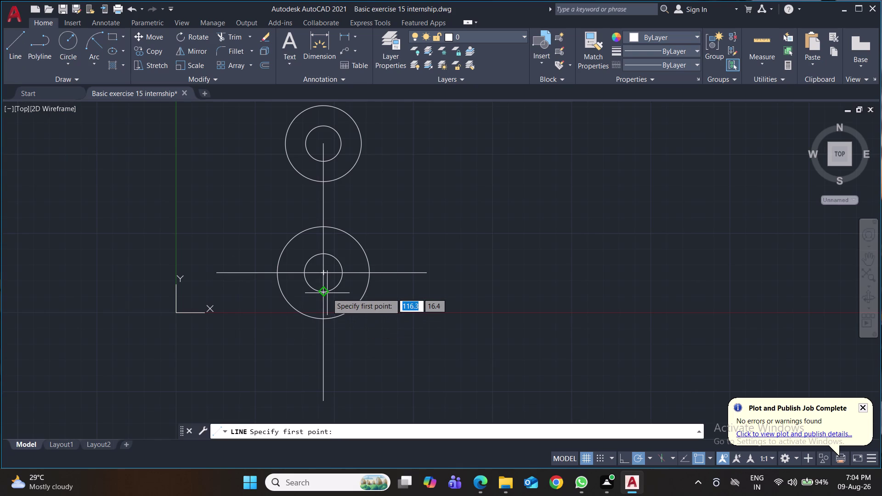
click(323, 291)
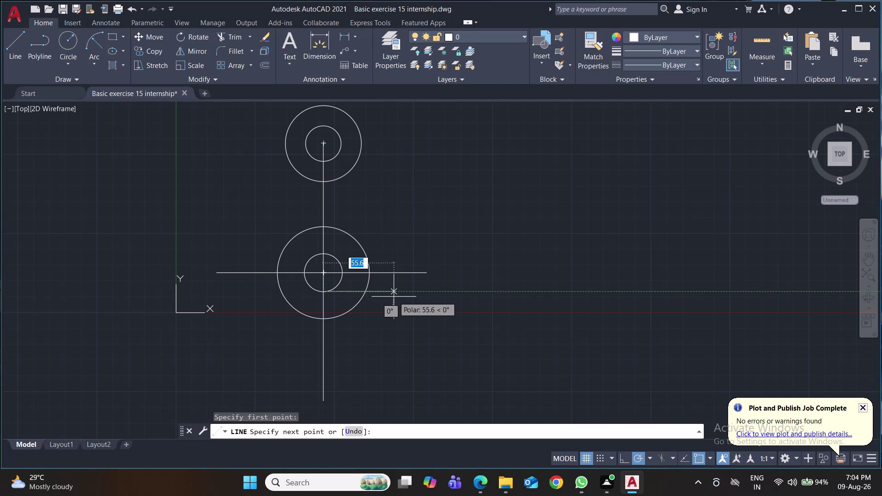
key(Escape)
key(space)
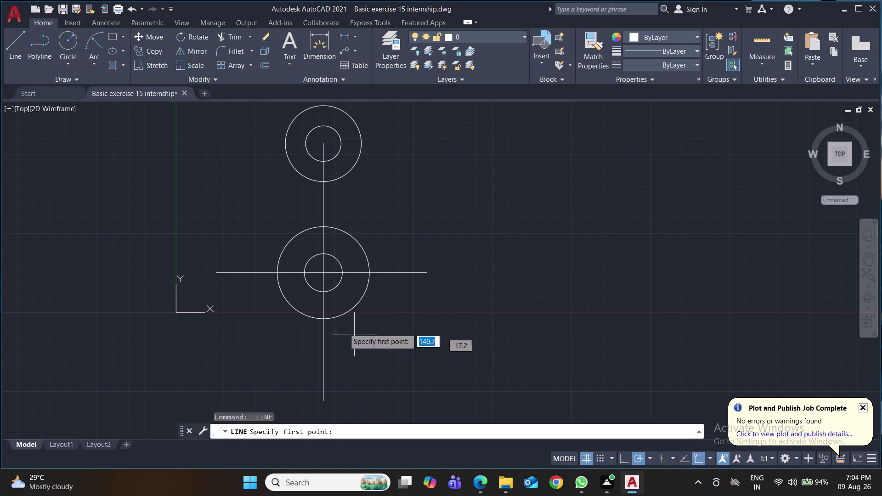
click(323, 322)
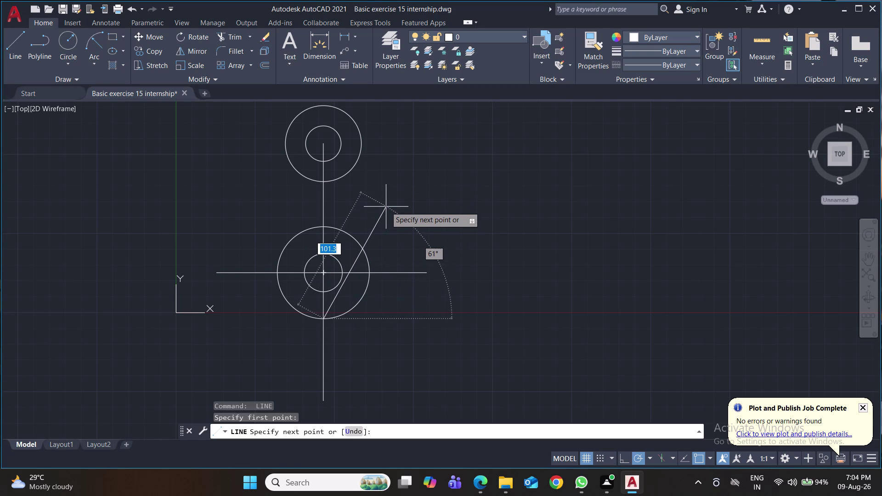
Extend the slanted line up to the right past the top circle and finish it.
scroll(up, 3)
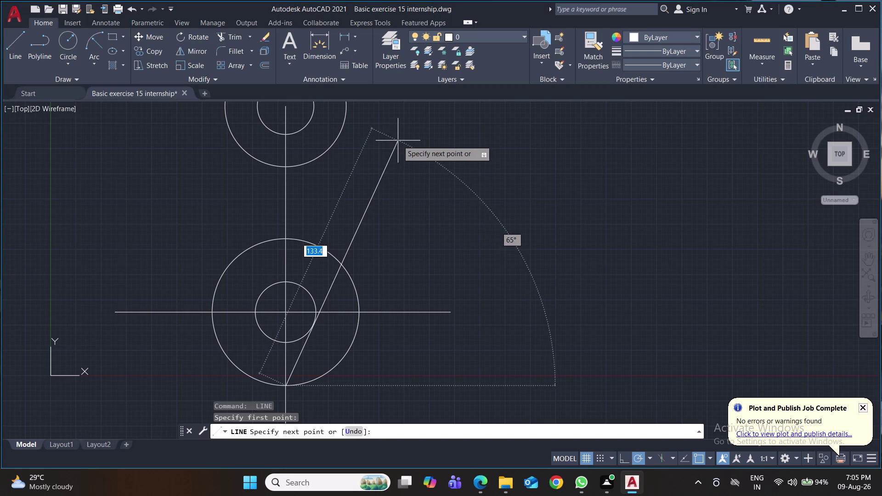
middle_drag(398, 138, 381, 227)
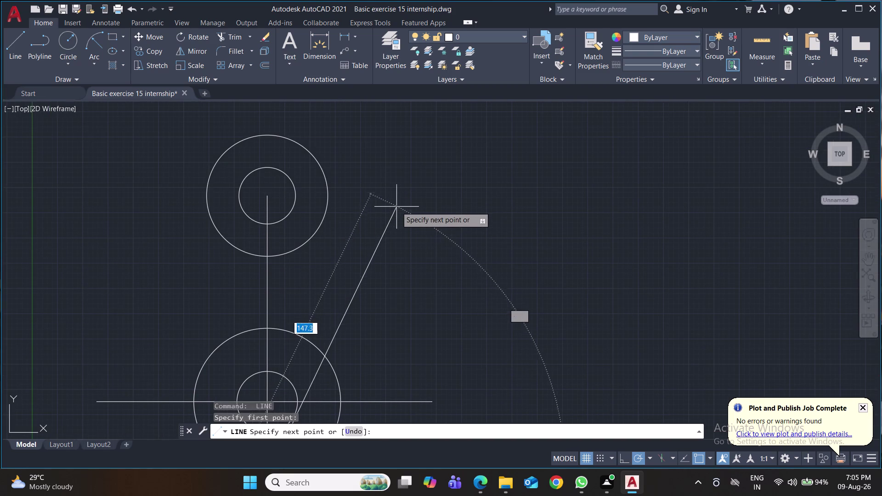
middle_drag(398, 202, 413, 135)
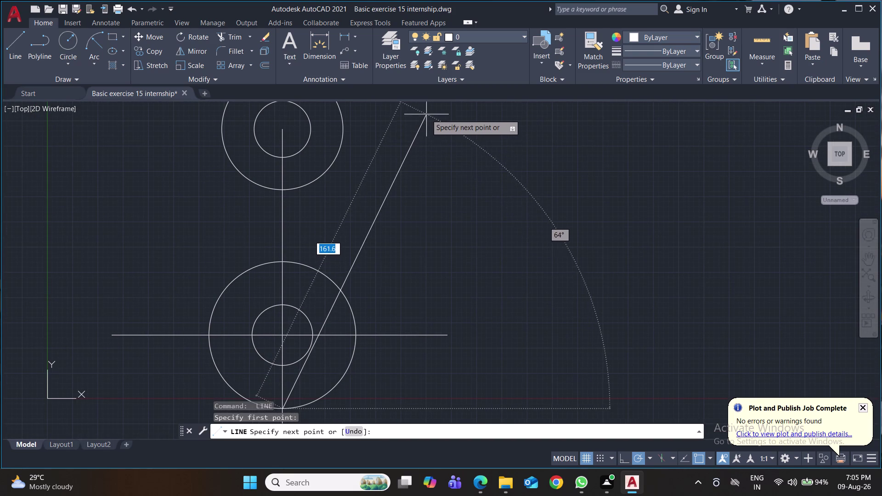
click(424, 94)
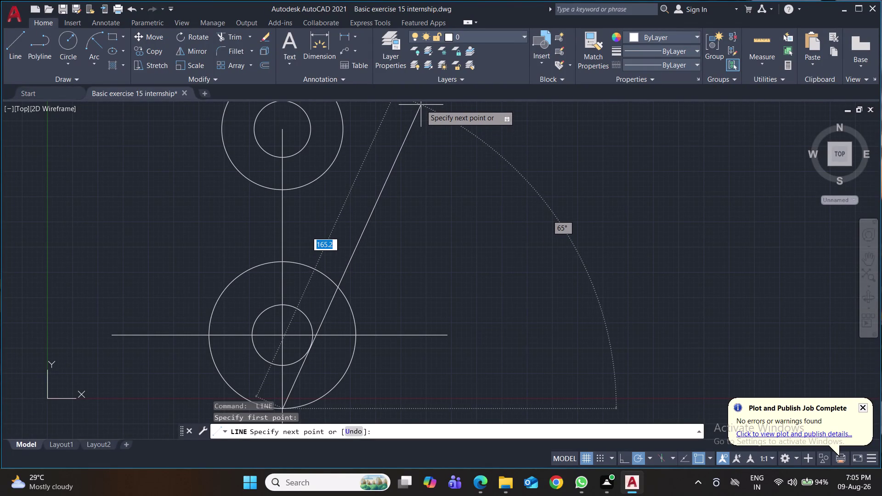
click(420, 104)
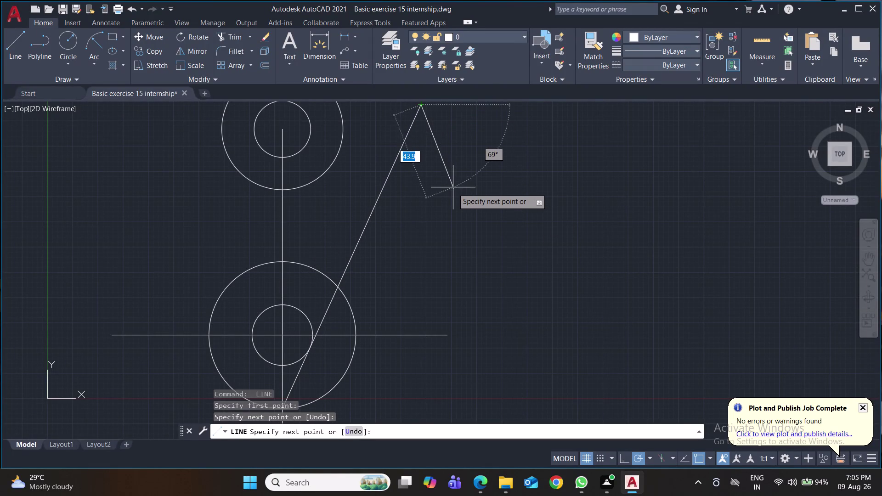
key(Return)
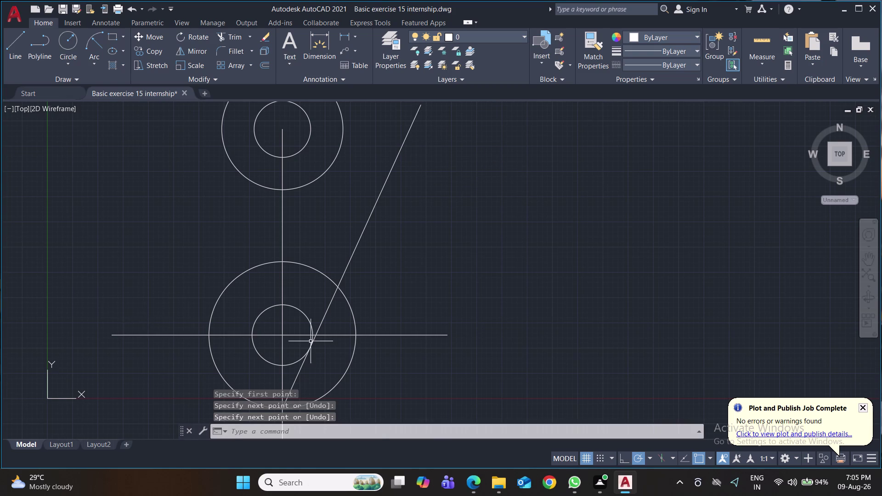
scroll(up, 3)
scroll(down, 3)
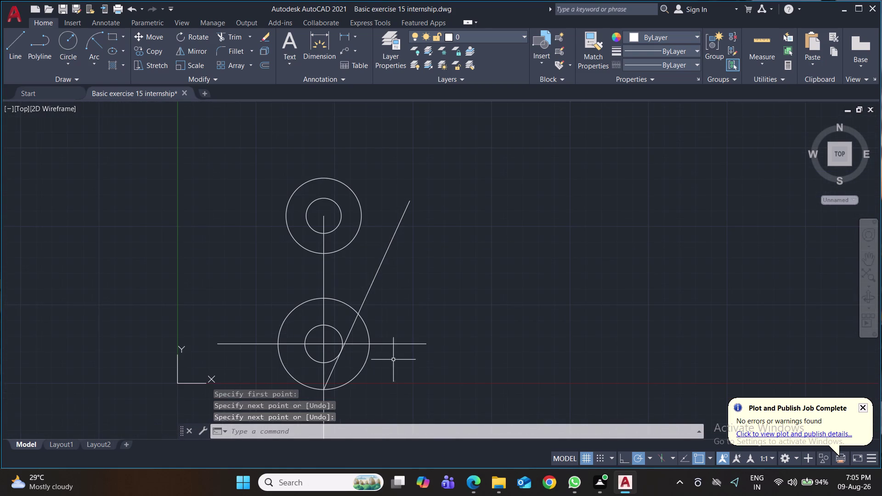
middle_drag(417, 358, 429, 293)
Draw a slanted line from the lower circle's bottom toward the upper left.
key(space)
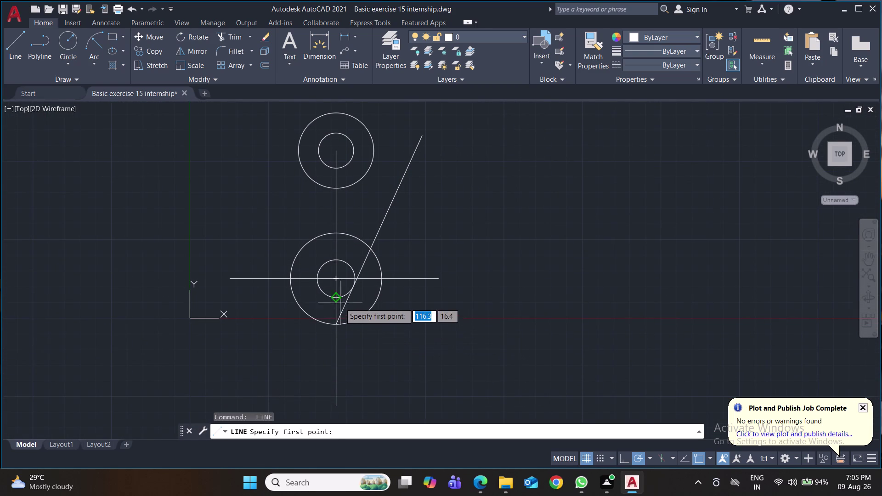
click(335, 321)
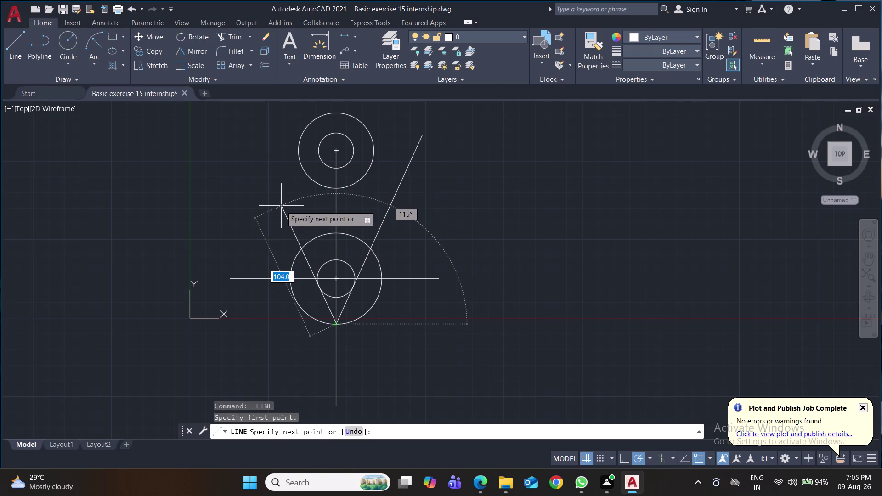
middle_drag(281, 206, 278, 250)
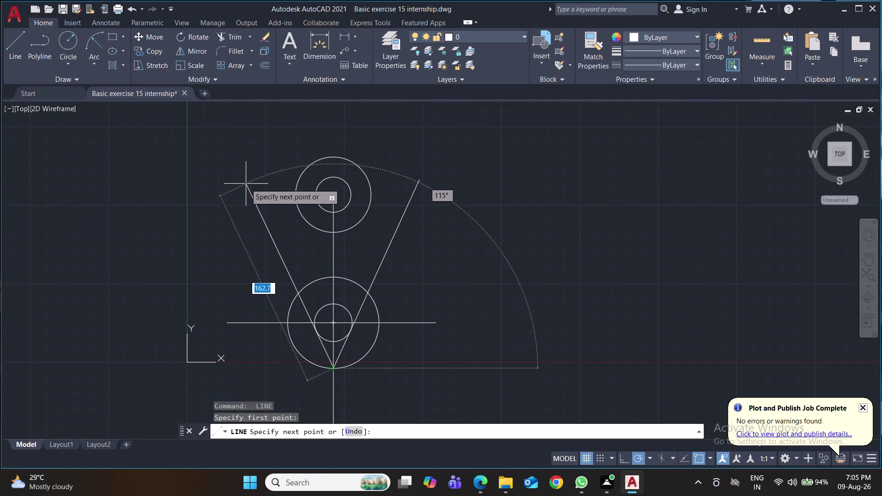
scroll(up, 3)
scroll(down, 3)
middle_drag(242, 175, 235, 153)
scroll(up, 3)
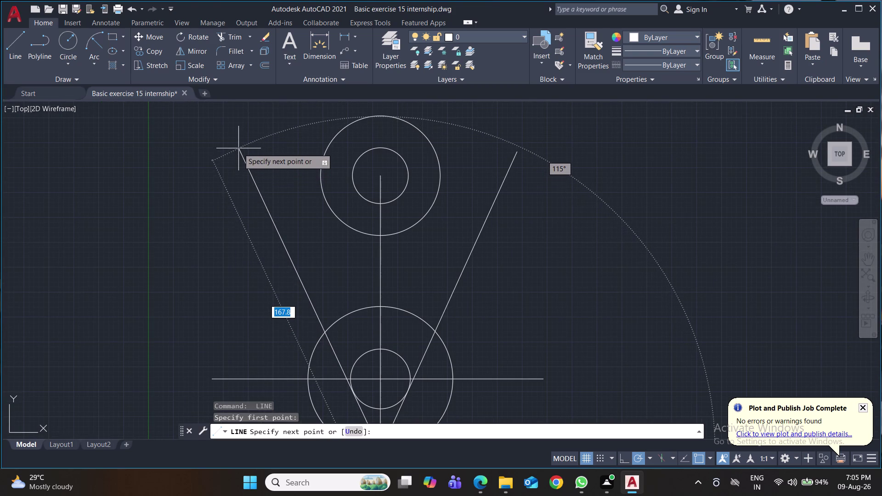
click(239, 149)
scroll(up, 3)
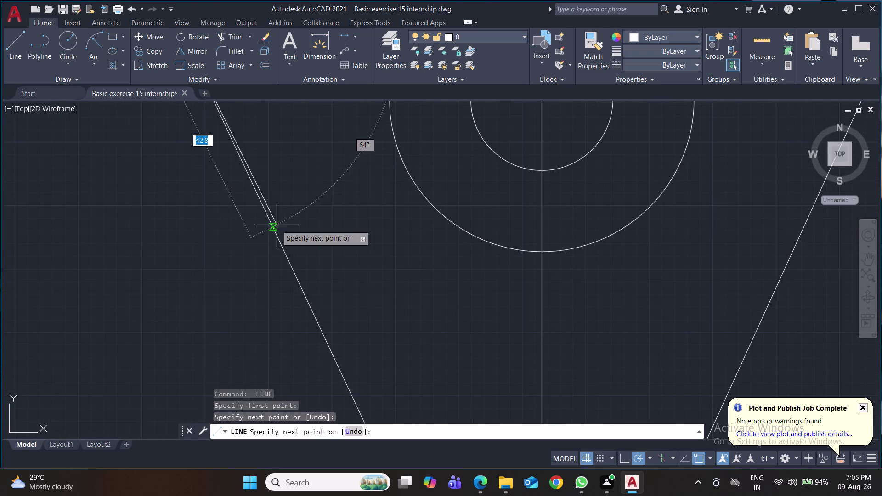
middle_drag(277, 225, 215, 103)
middle_drag(317, 267, 273, 139)
middle_drag(305, 218, 295, 170)
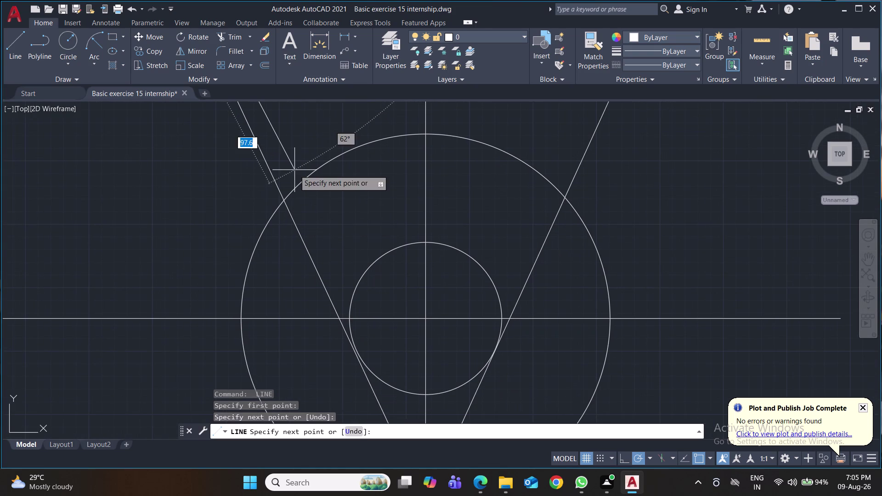
middle_click(302, 202)
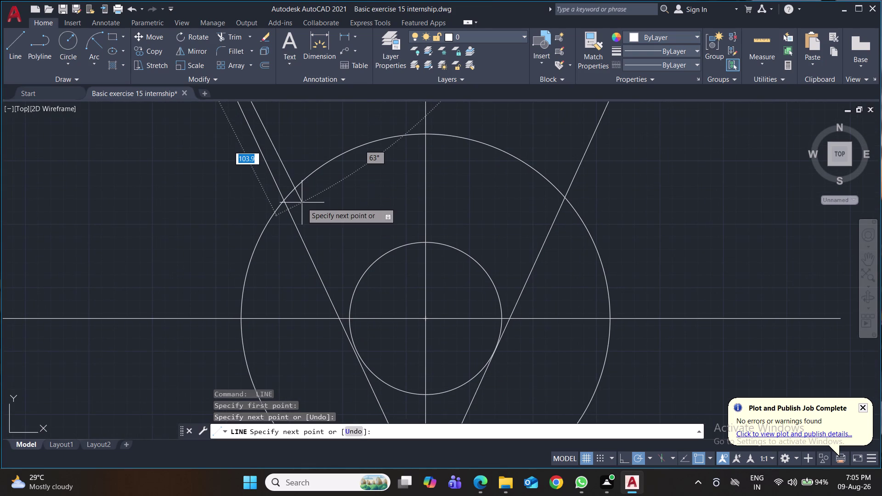
Undo stray segments and finish the left slanted line at its upper end.
key(ctrl+z)
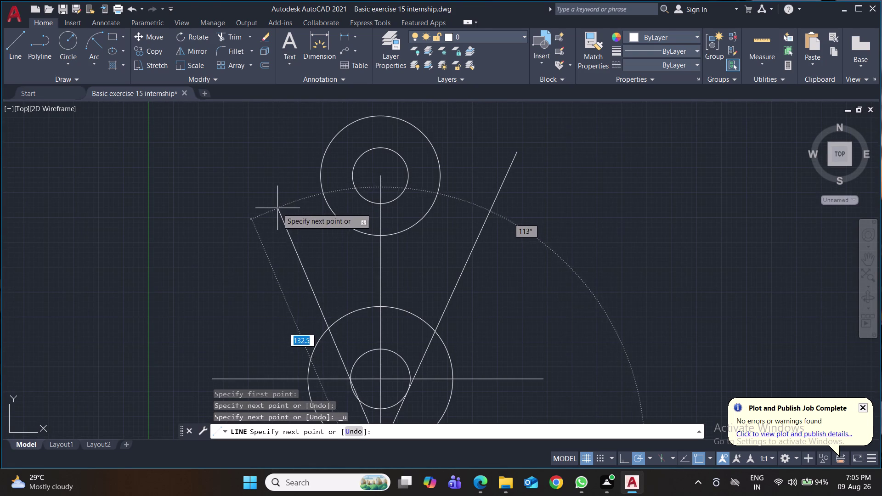
scroll(up, 3)
middle_drag(271, 211, 233, 79)
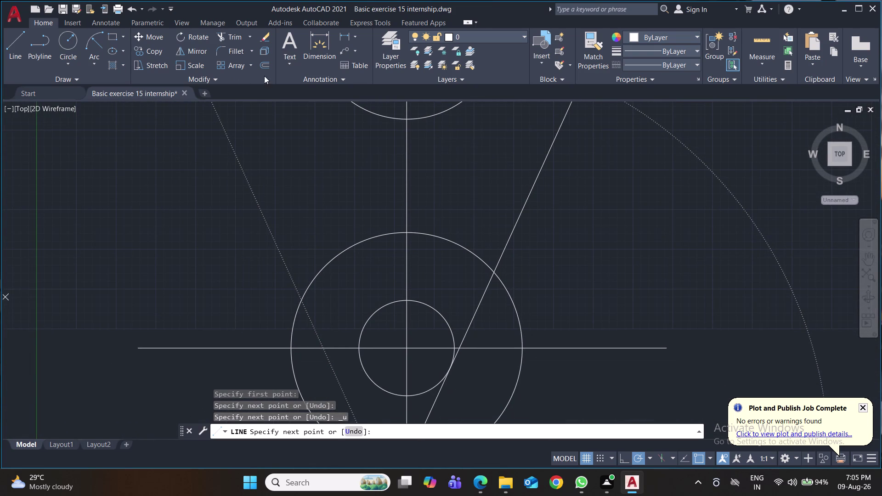
click(247, 116)
scroll(up, 3)
middle_drag(305, 347, 251, 291)
key(ctrl+z)
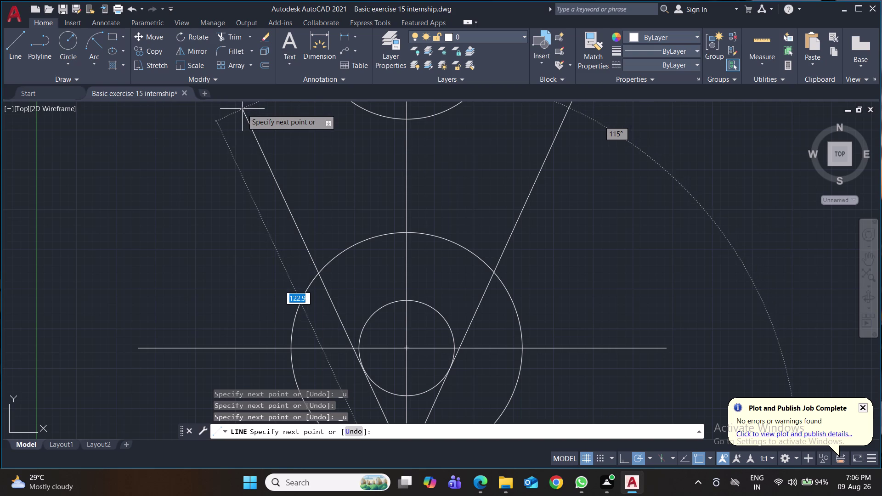
click(243, 109)
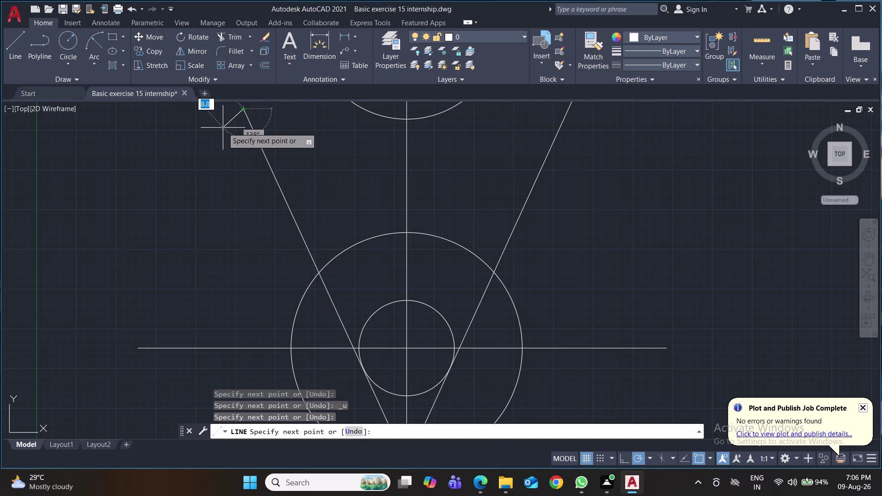
key(space)
Inspect the lower circle, then undo repeatedly to remove both slanted tangent lines.
scroll(up, 3)
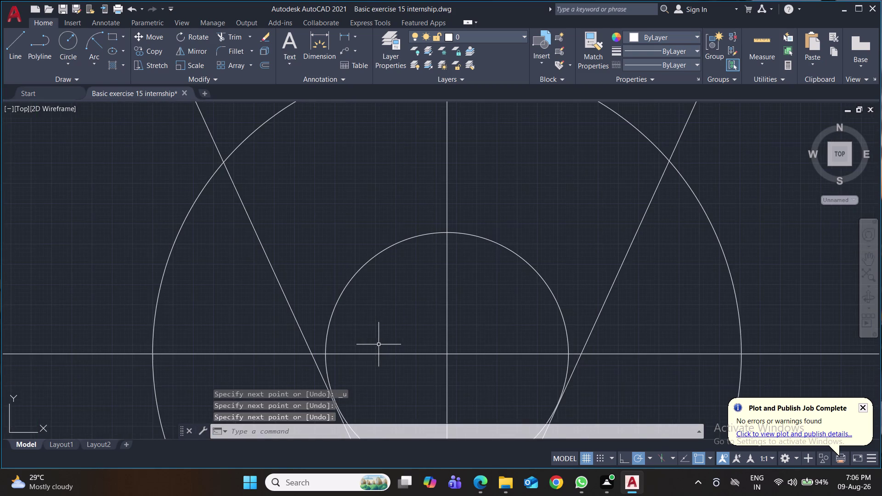
middle_drag(379, 345, 331, 242)
scroll(up, 3)
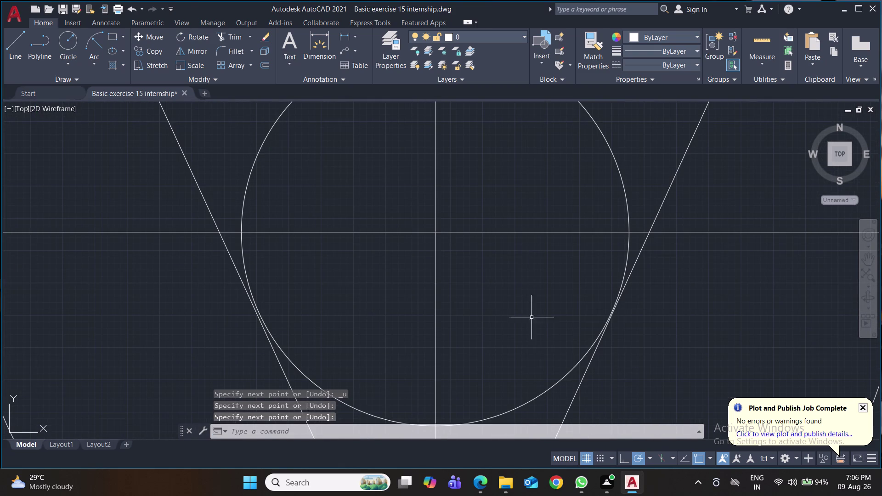
scroll(up, 3)
scroll(up, 3)
scroll(up, 3)
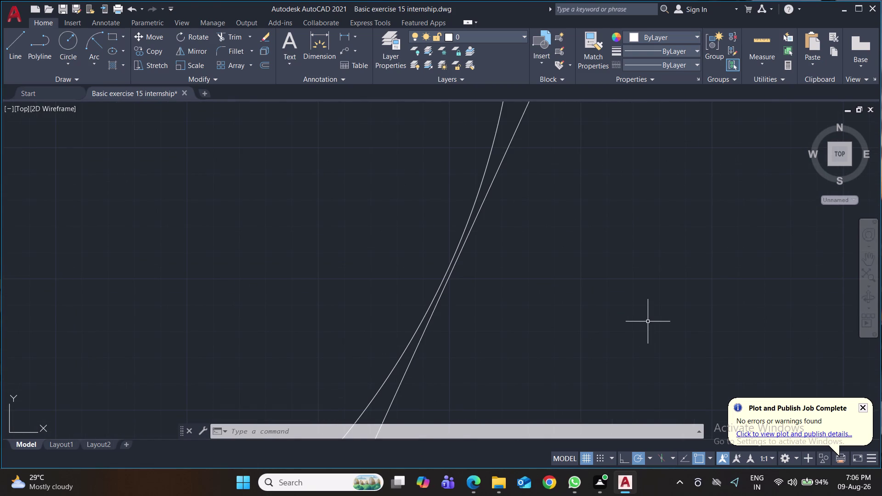
scroll(down, 3)
scroll(up, 3)
scroll(up, 3)
scroll(down, 3)
scroll(down, 3)
scroll(down, 3)
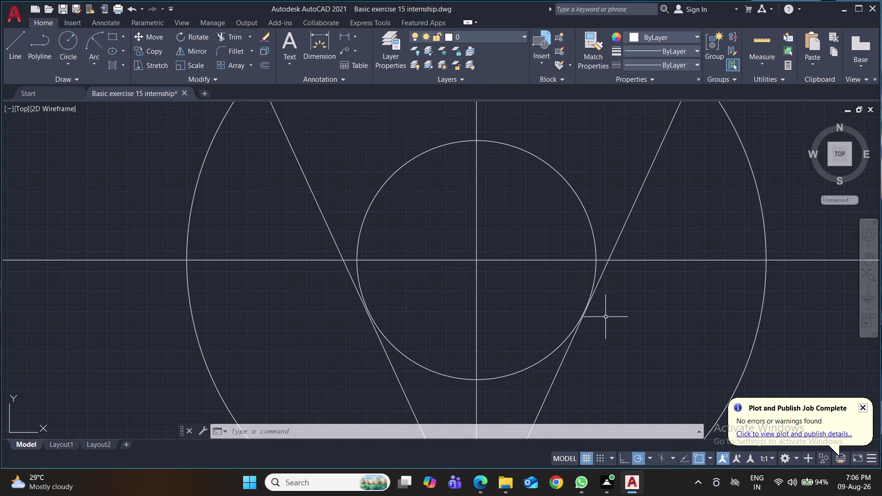
scroll(down, 3)
key(ctrl+z)
key(ctrl+z)
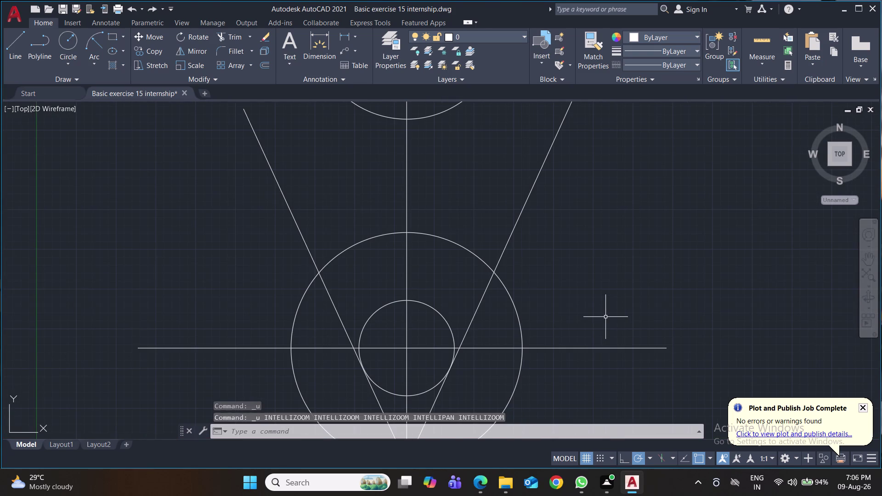
key(ctrl+z)
key(ctrl+z)
key(ctrl+z)
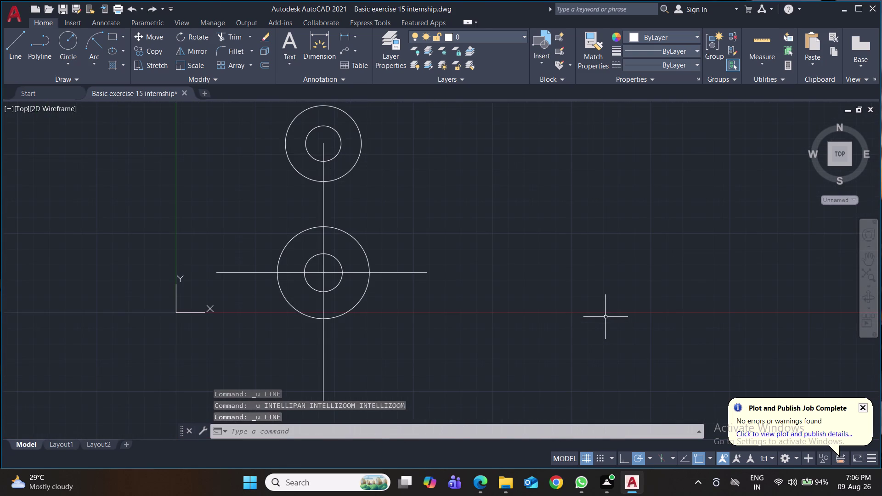
Draw a line from the outer circle's bottom, tangent to the inner circle, rising right at 66°.
key(l)
key(Return)
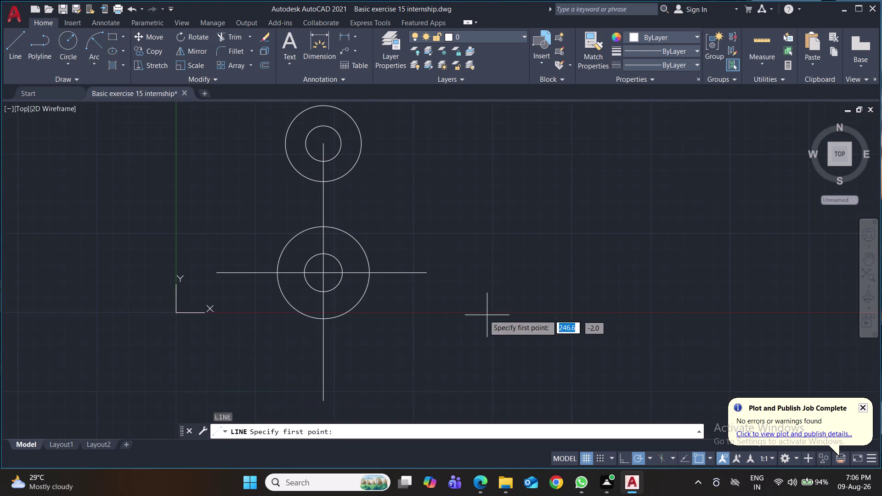
click(323, 315)
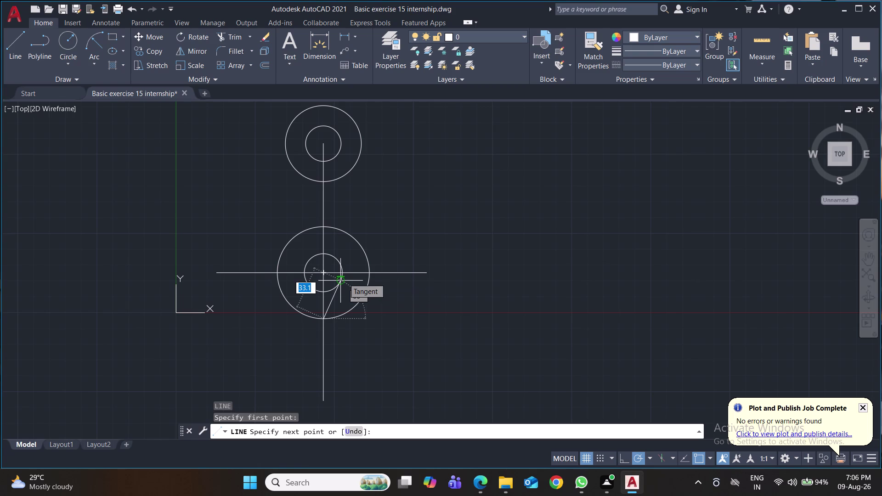
click(343, 279)
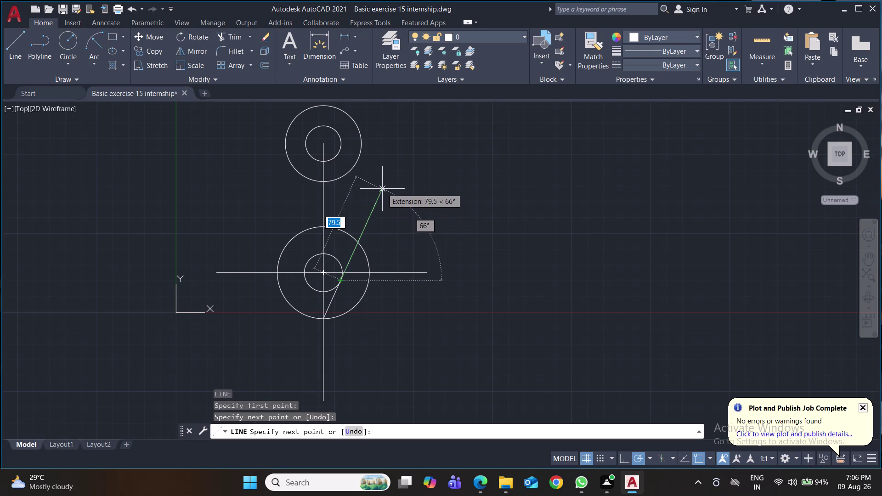
middle_drag(383, 186, 361, 264)
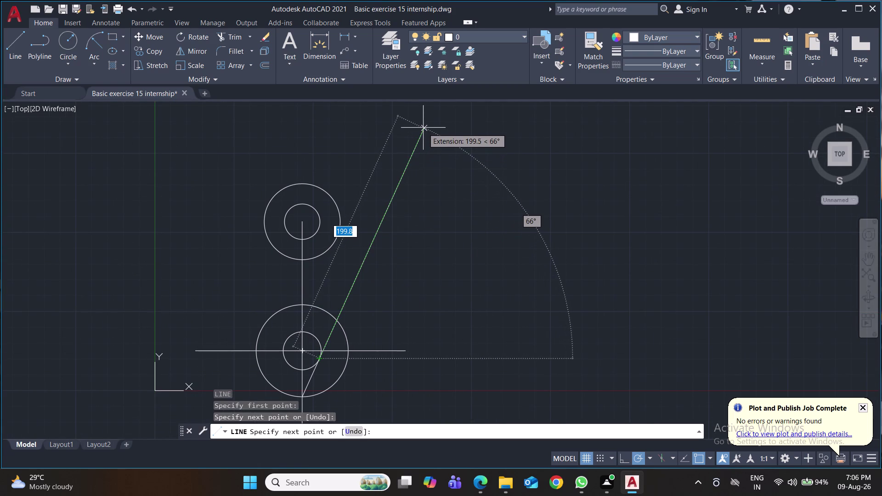
click(423, 128)
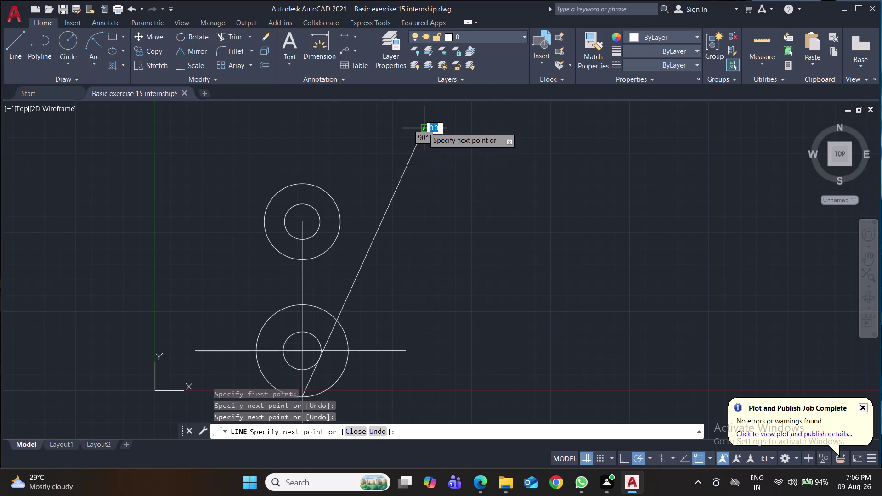
key(Return)
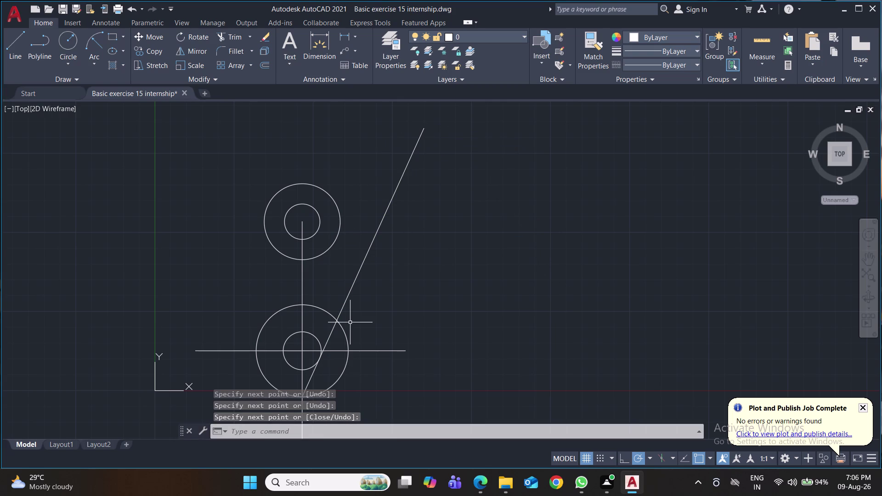
middle_drag(346, 328, 346, 244)
Draw a line from the same bottom point, tangent to the inner circle, rising left at 114°.
key(space)
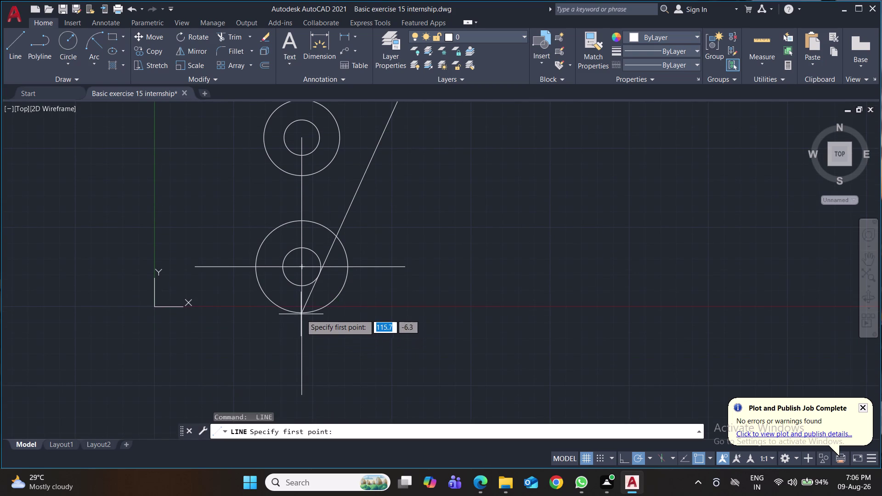
click(302, 313)
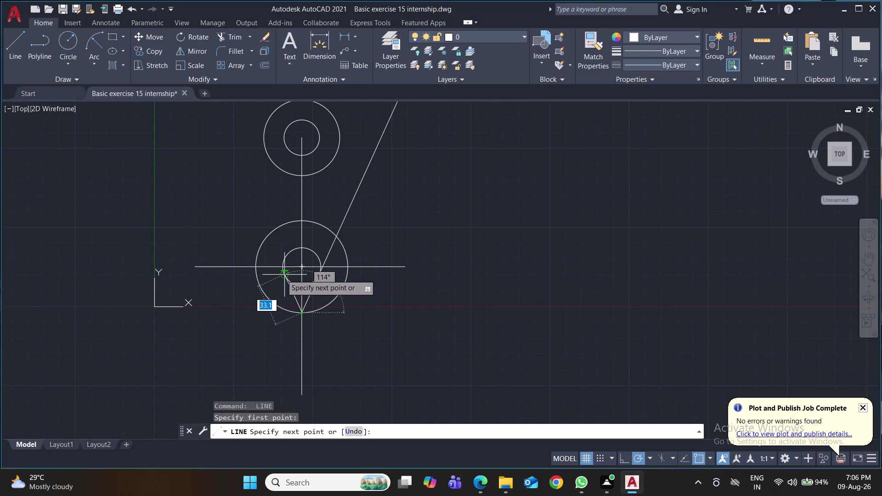
click(282, 274)
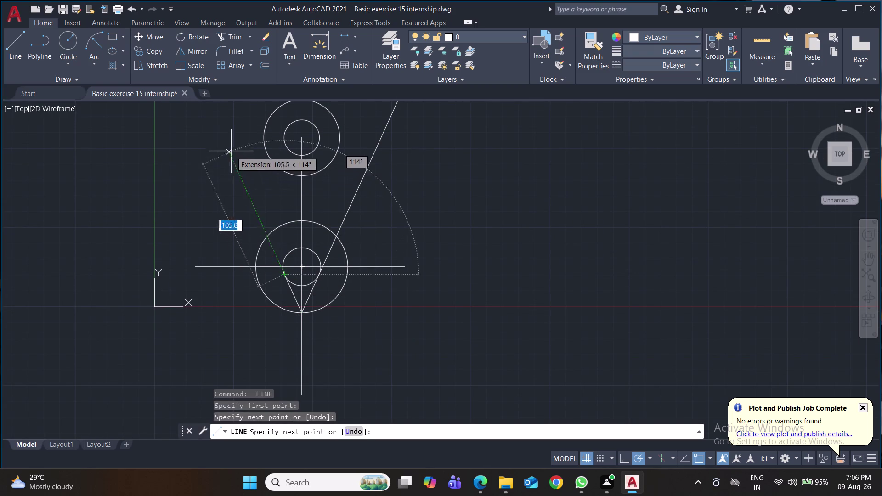
middle_drag(231, 151, 231, 247)
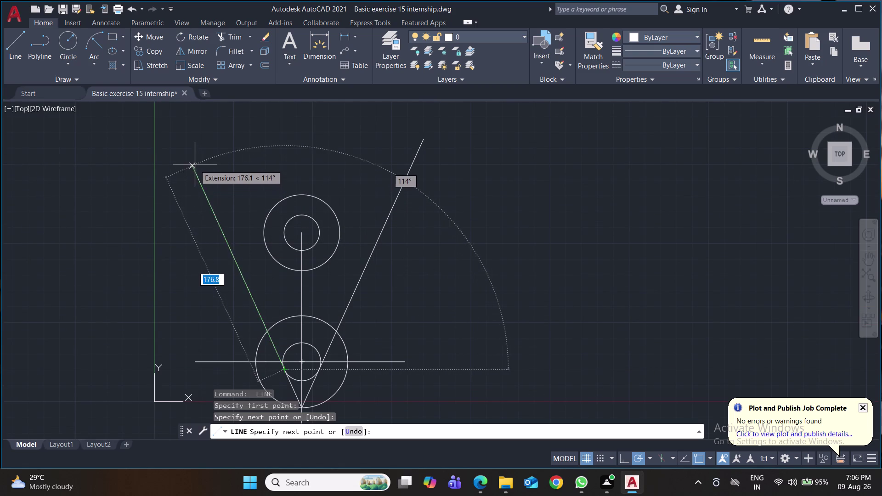
click(191, 158)
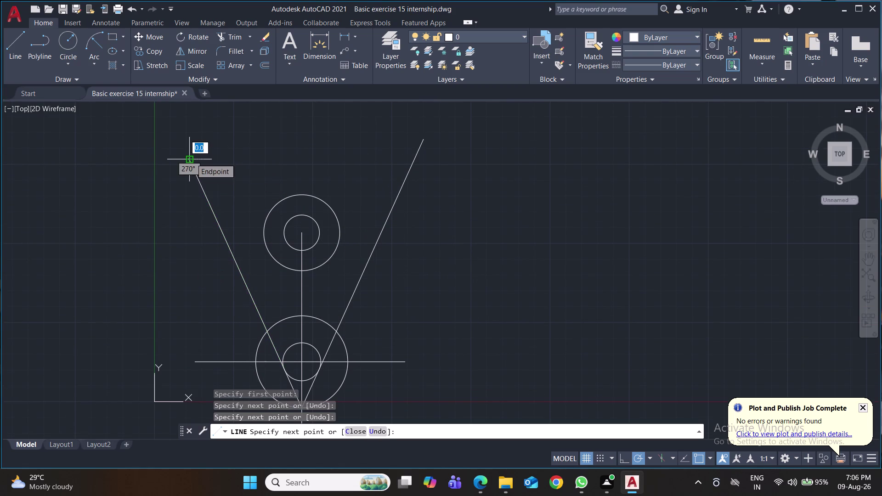
key(Return)
Save the drawing and recentre the V-shaped layout in view.
key(ctrl+s)
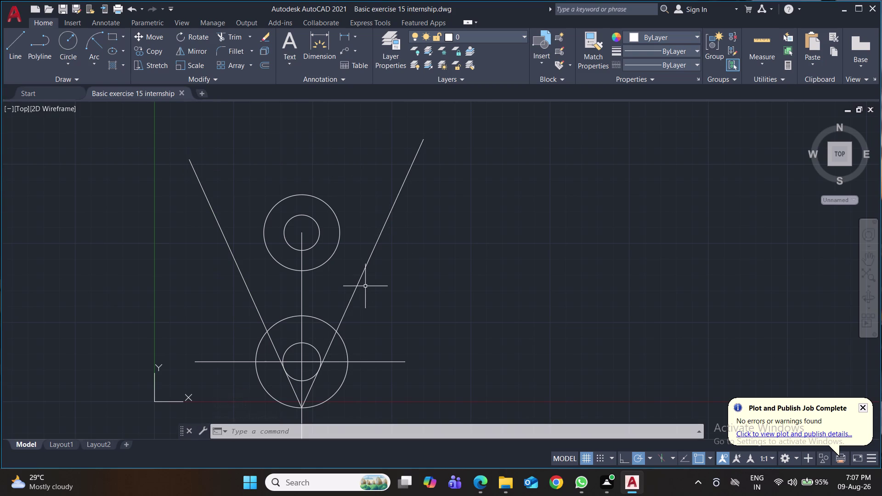
middle_drag(422, 283, 417, 282)
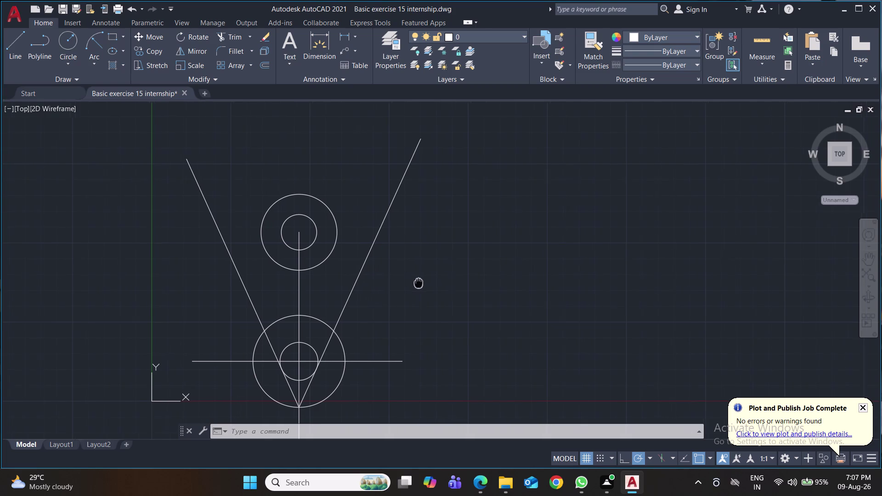
middle_drag(417, 282, 406, 285)
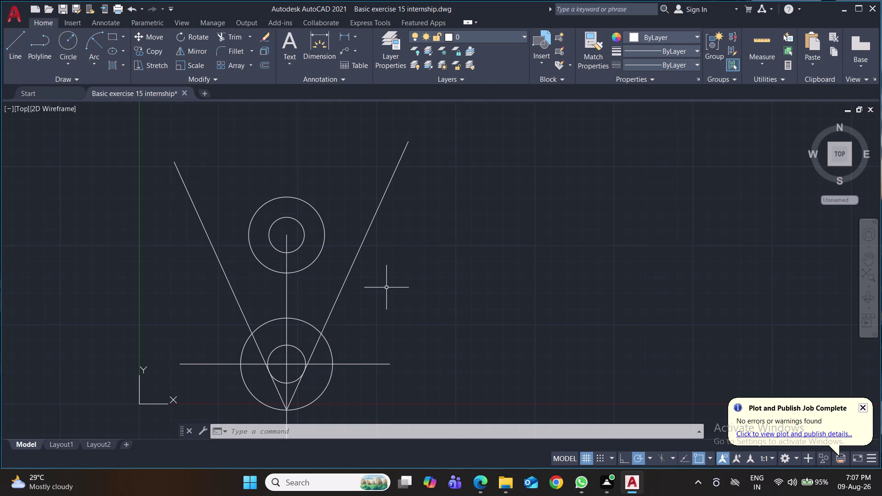
click(21, 39)
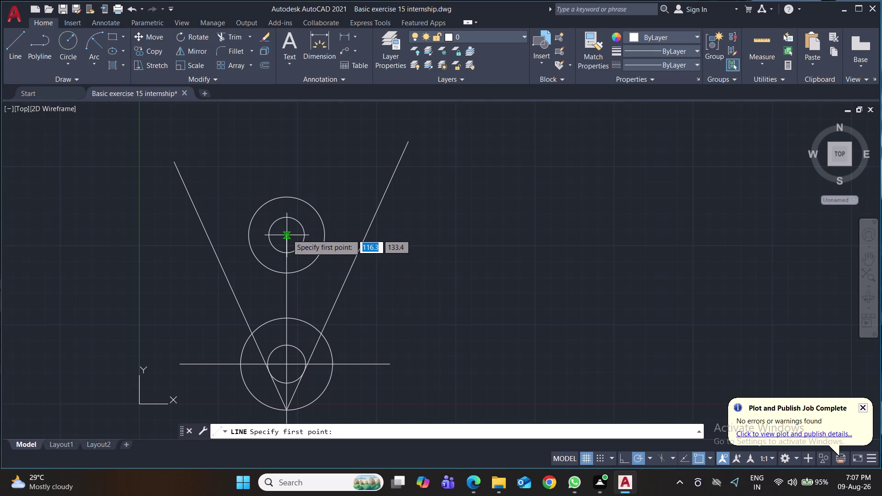
Draw a horizontal line rightward from the upper circles' centre.
scroll(up, 3)
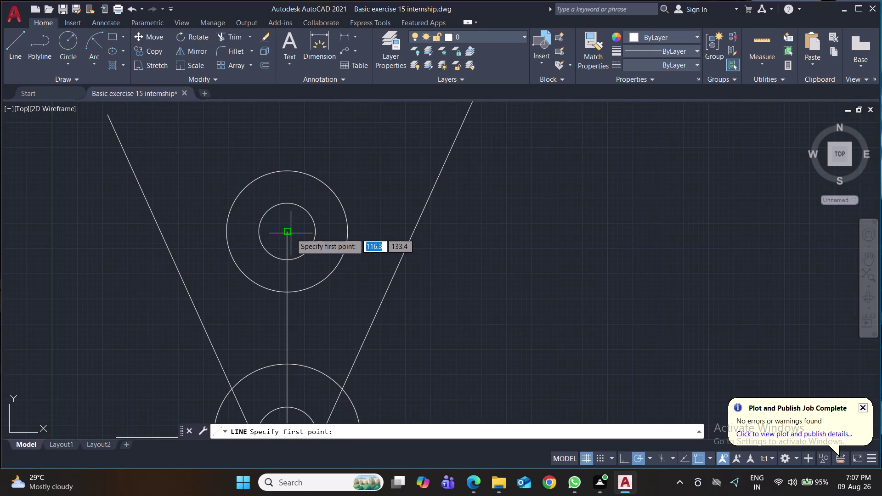
click(288, 230)
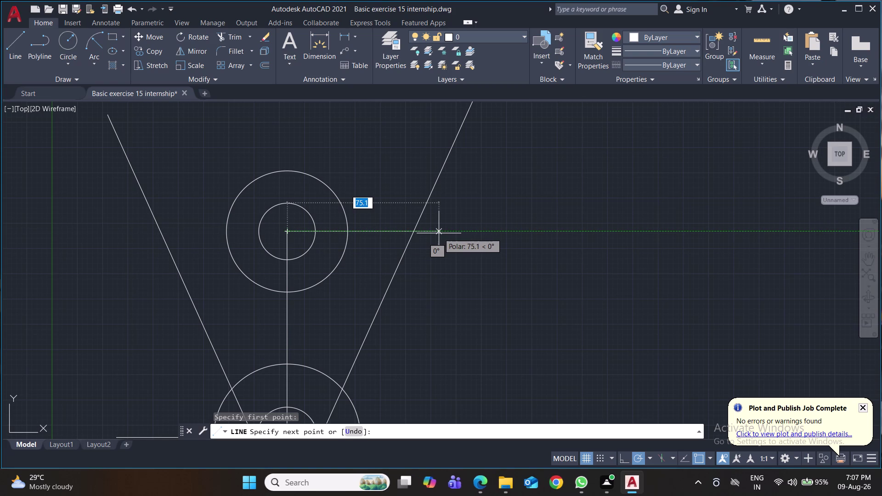
click(516, 231)
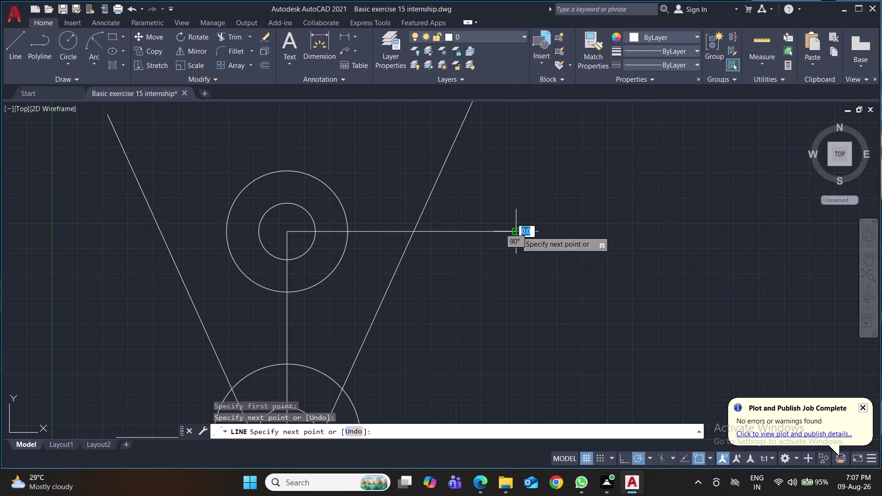
key(Return)
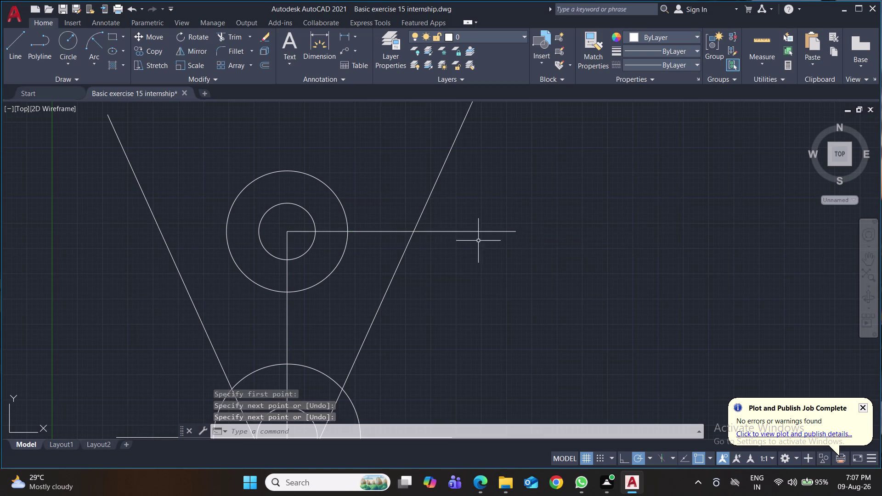
Place a 10-diameter circle where the horizontal line crosses the right slanted line.
click(64, 42)
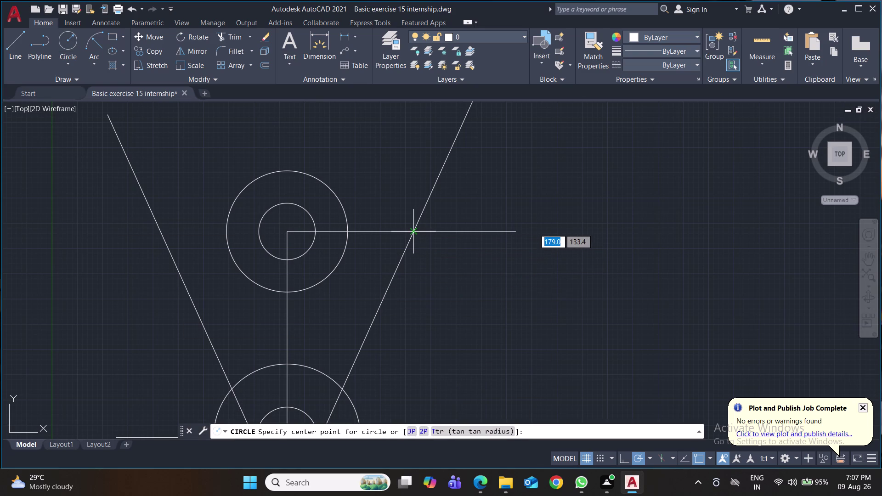
scroll(up, 3)
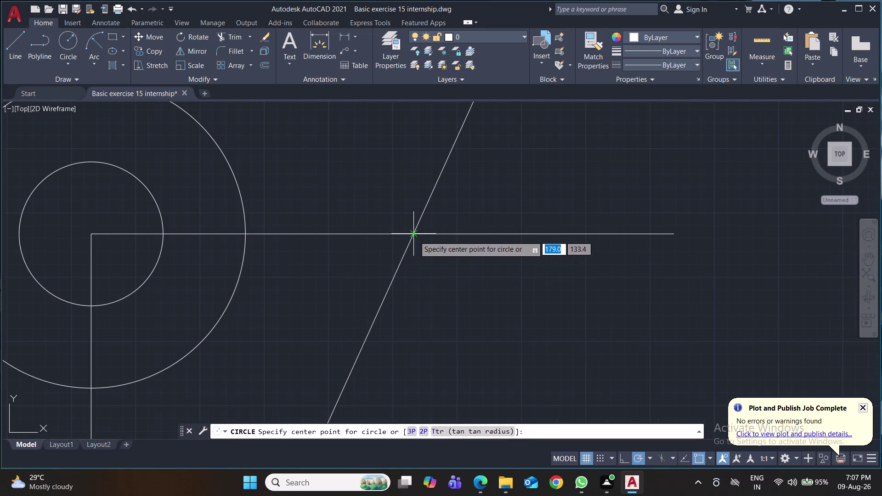
click(415, 236)
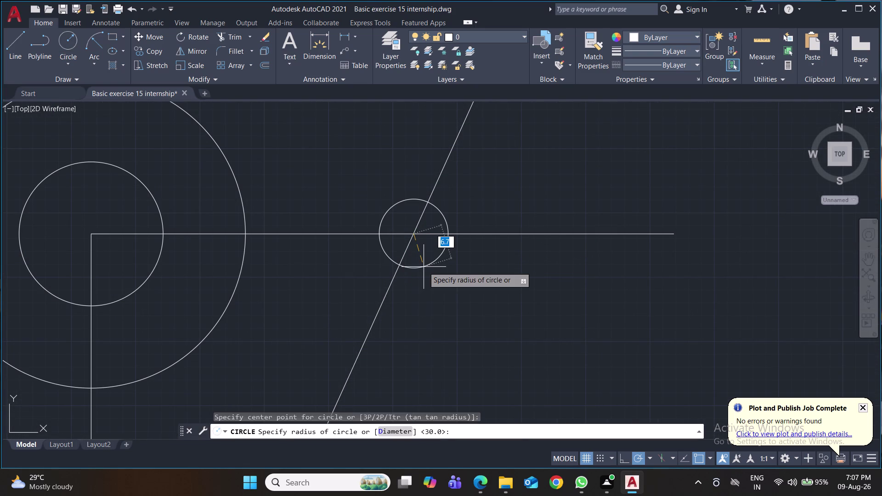
key(d)
key(Return)
text(10)
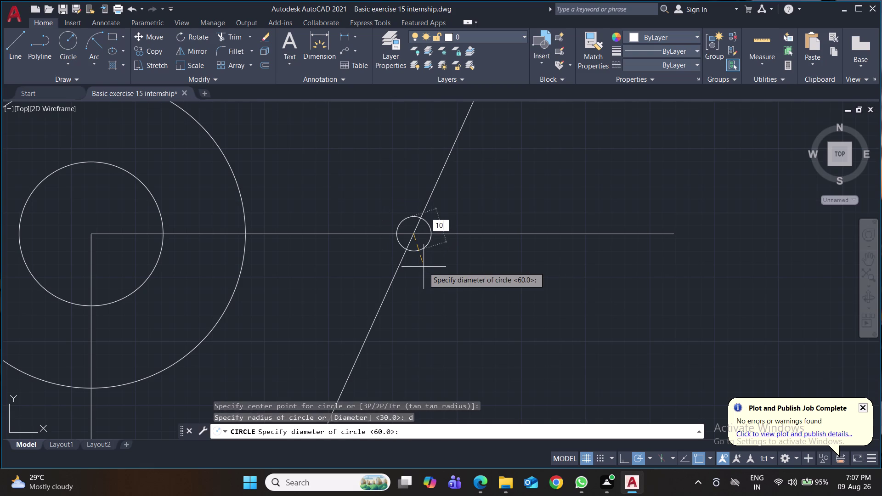
key(Return)
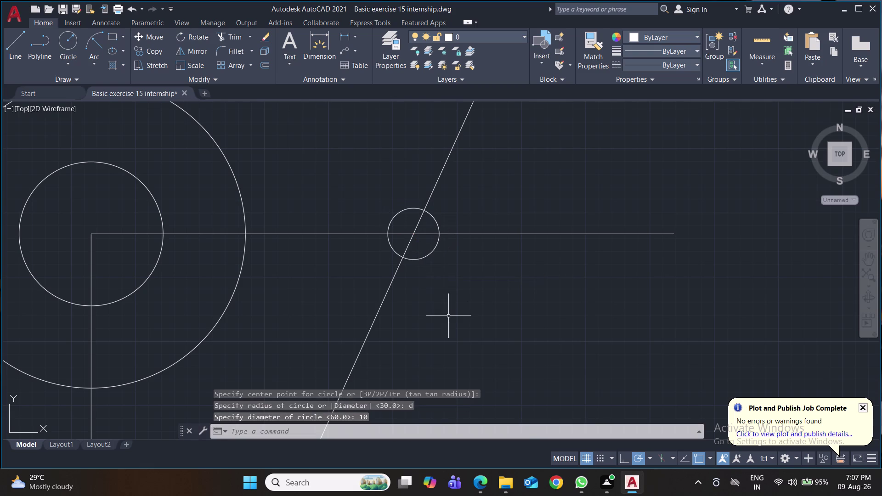
middle_drag(449, 316, 446, 297)
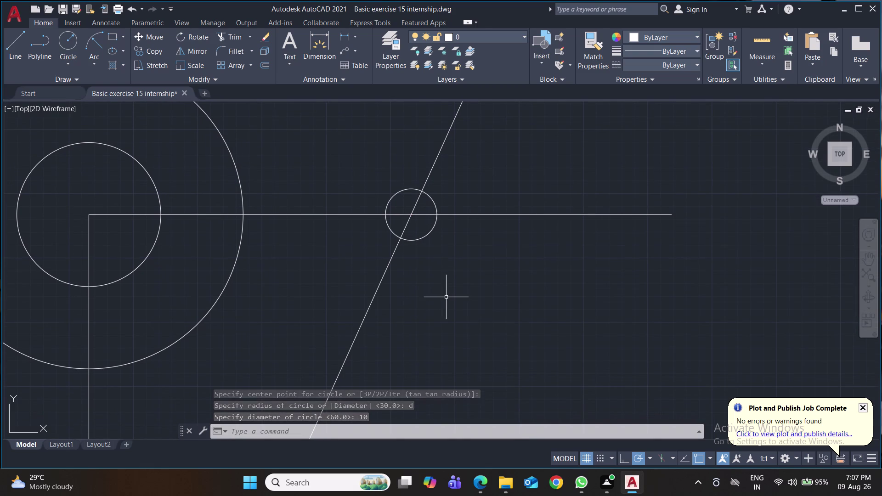
scroll(down, 3)
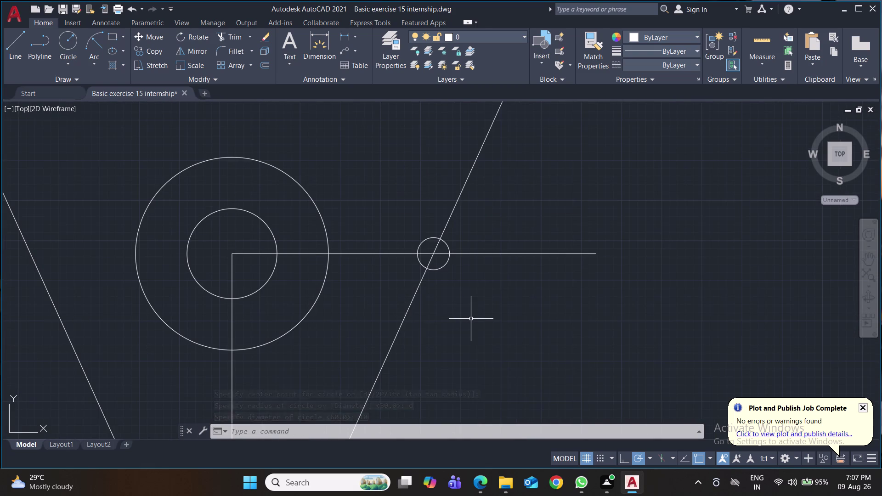
scroll(down, 3)
middle_drag(509, 337, 509, 259)
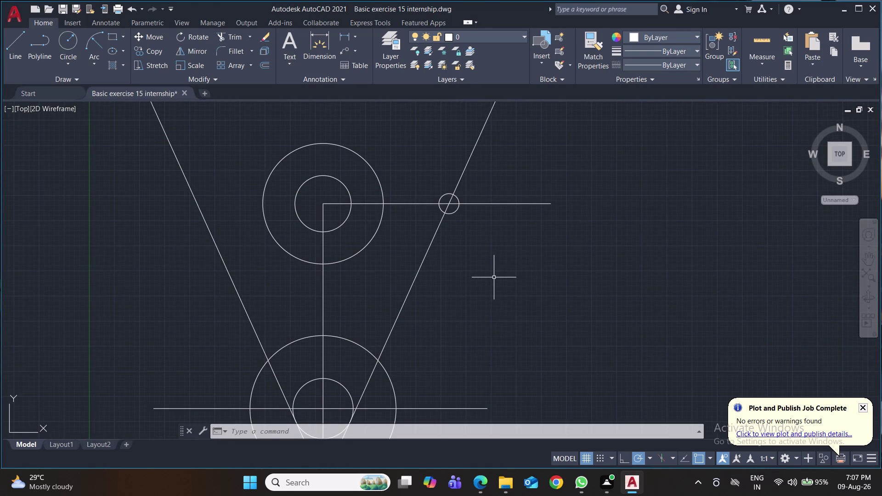
Draw a horizontal line leftward from the upper circles' centre.
key(l)
key(Return)
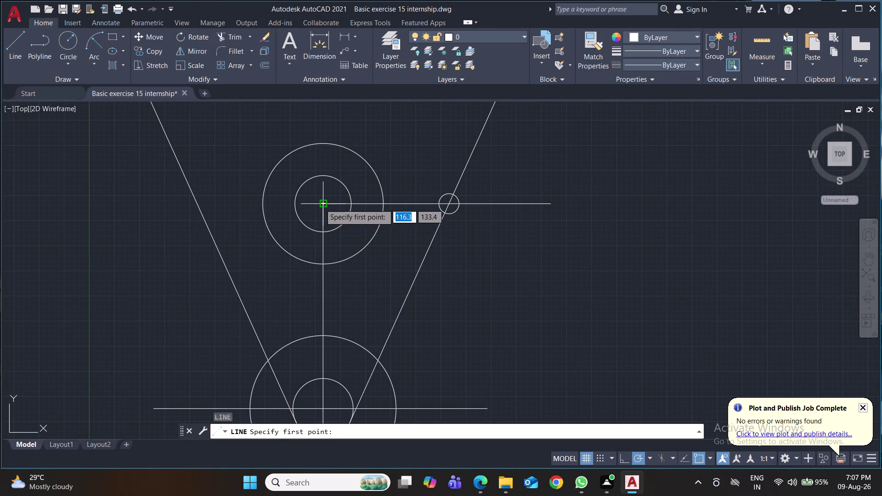
click(322, 205)
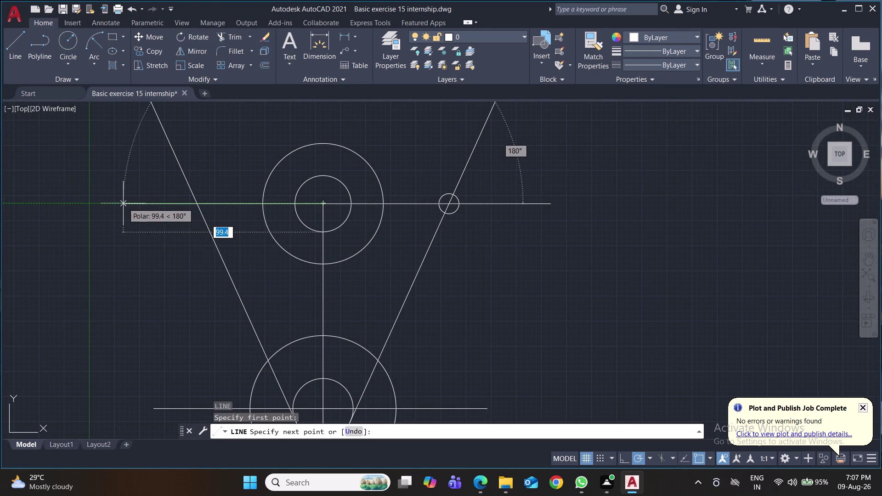
click(123, 203)
key(Return)
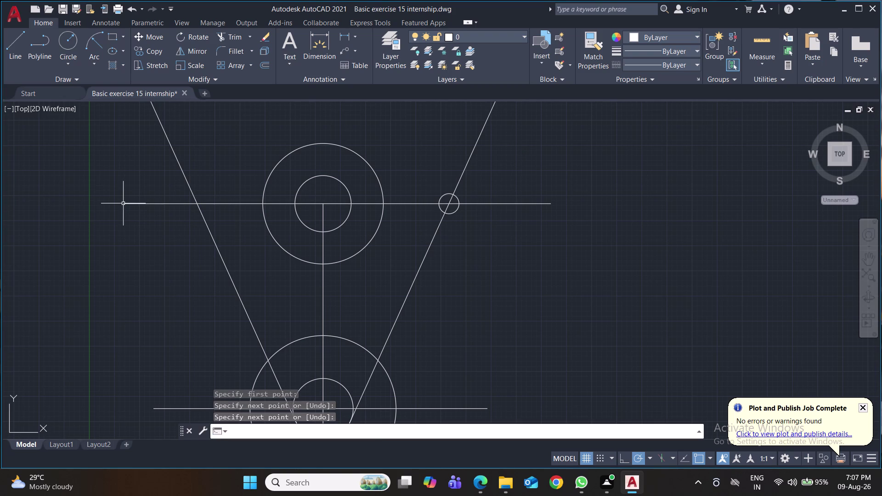
Place a 10-diameter circle at the left slanted line and centre line intersection.
click(71, 43)
scroll(up, 3)
click(198, 187)
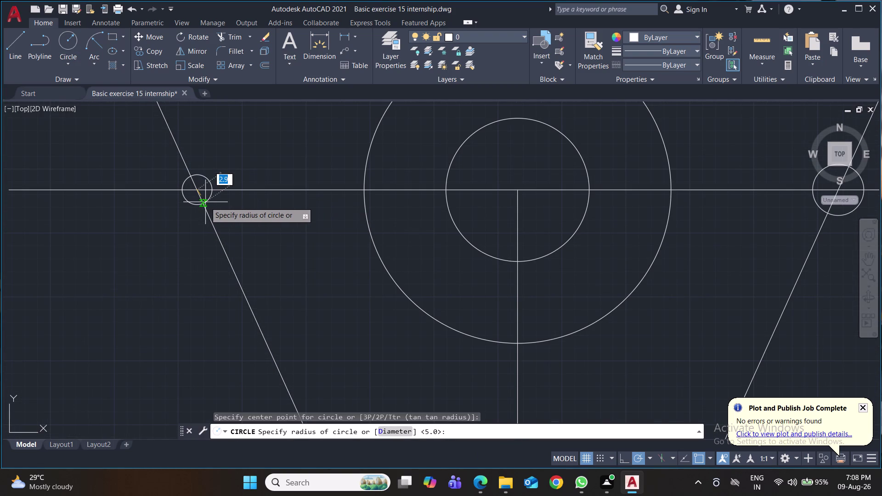
key(d)
key(Return)
text(1)
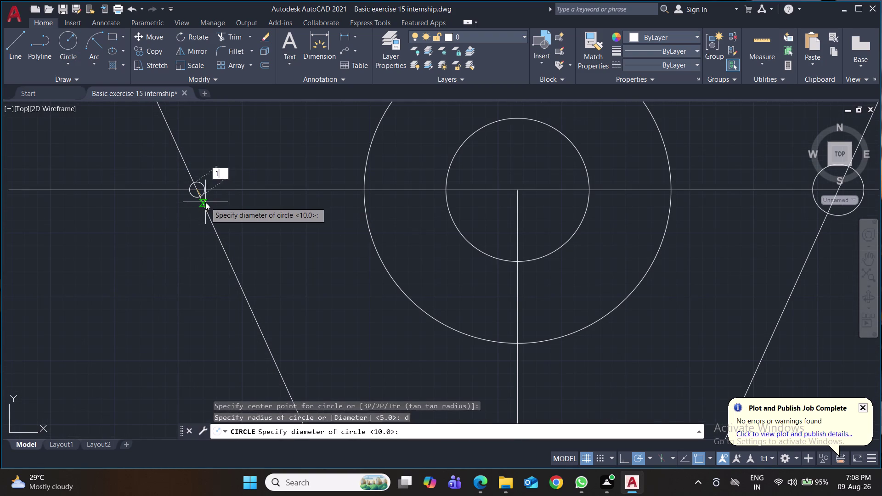
text(0)
key(Return)
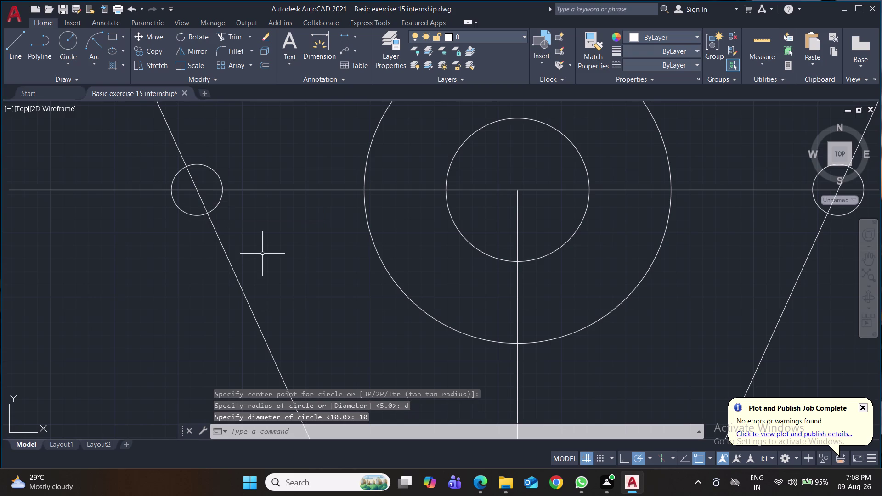
scroll(down, 3)
middle_drag(263, 254, 216, 249)
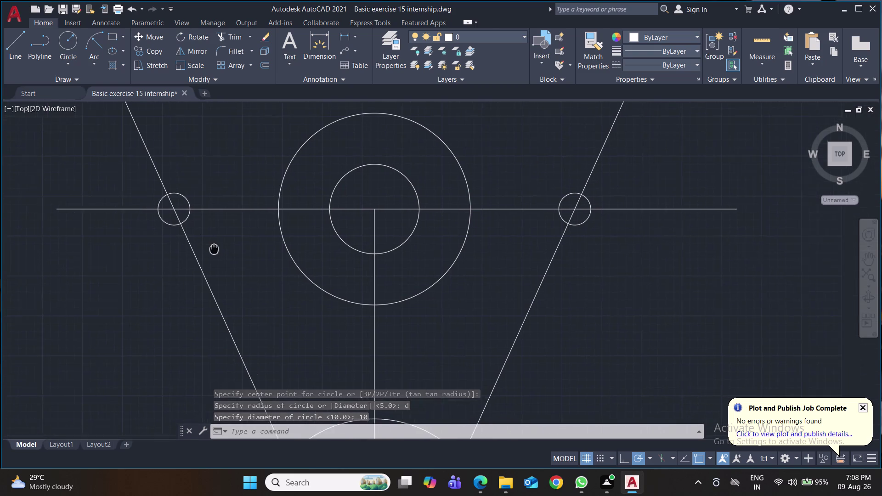
middle_drag(216, 249, 183, 247)
scroll(down, 3)
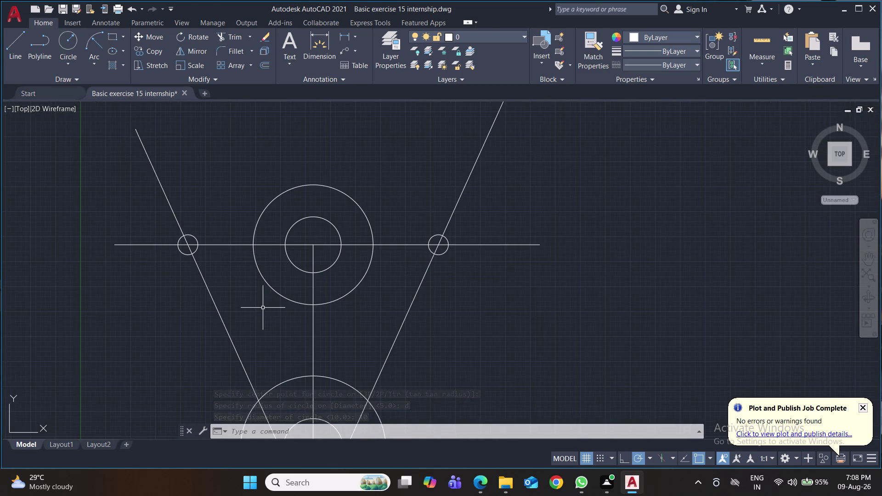
middle_drag(263, 307, 195, 264)
middle_drag(195, 263, 199, 318)
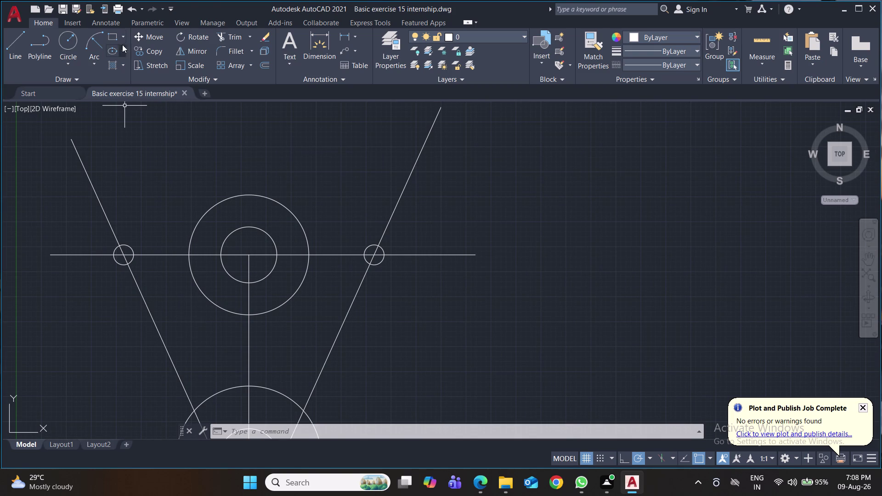
click(93, 62)
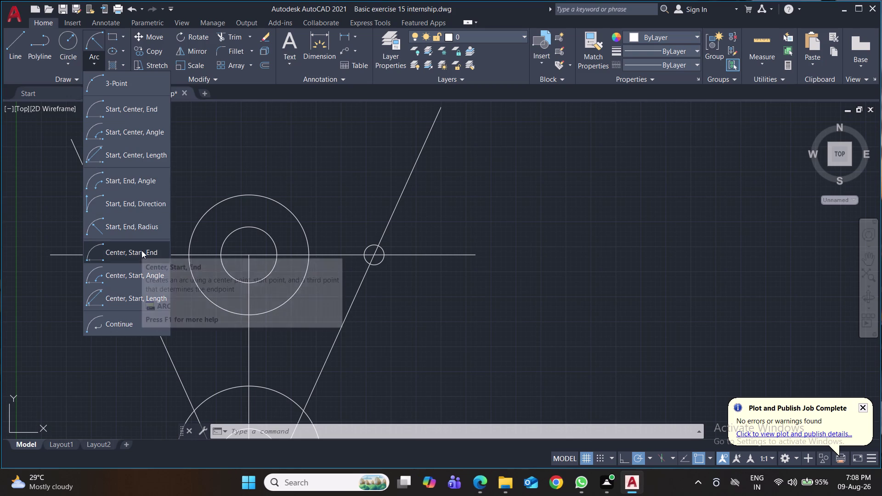
Try the Tan, Tan, Radius circle option, cancel it, and save the drawing.
click(69, 64)
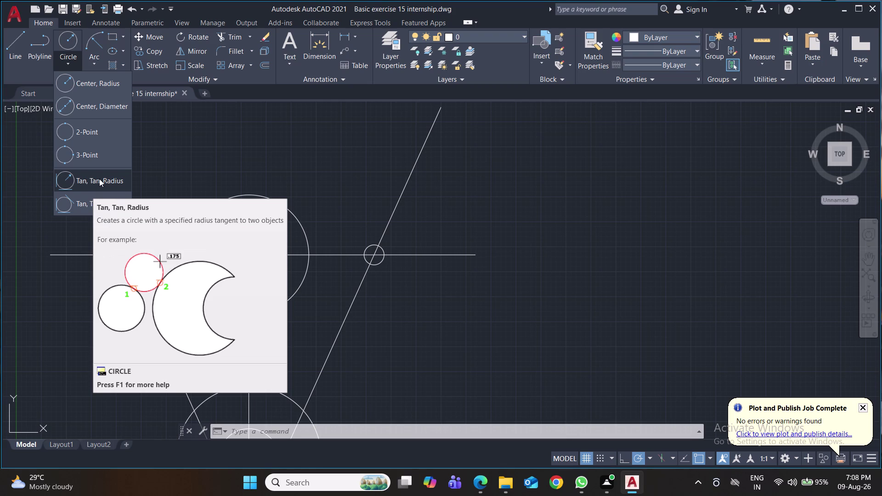
click(99, 179)
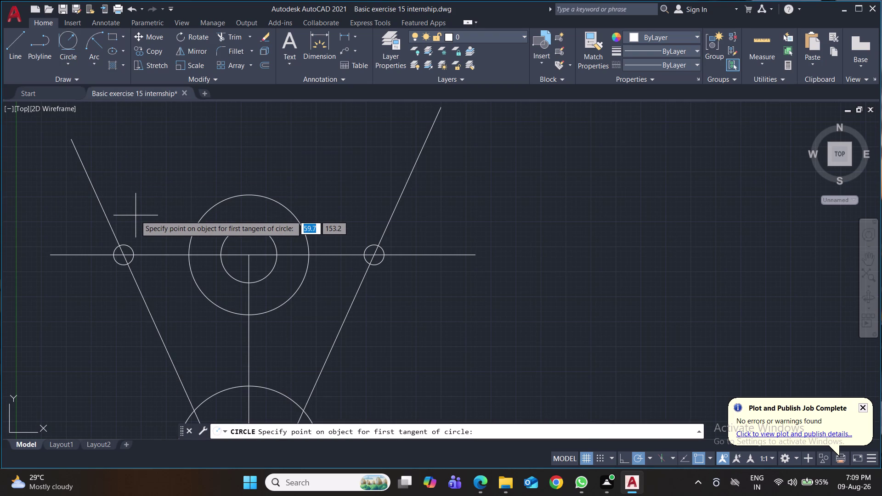
key(ctrl+s)
key(ctrl+s)
key(ctrl+s)
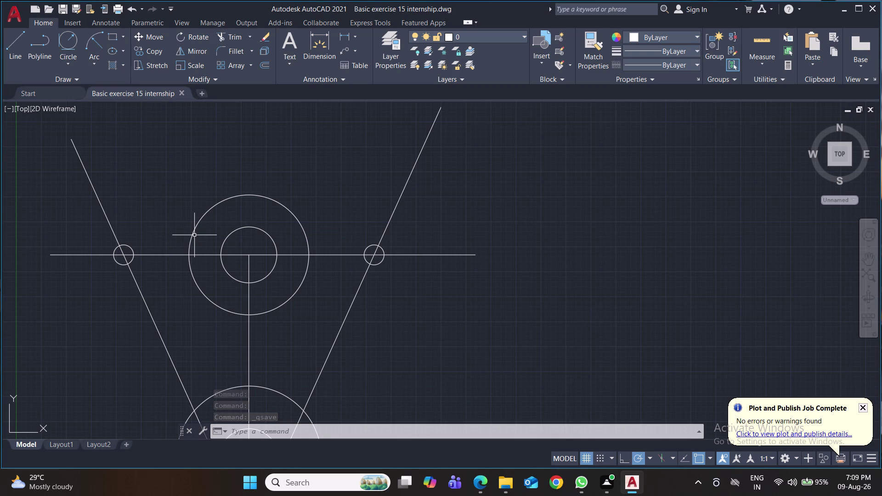
Draw a 20-diameter circle concentric with the left small circle.
click(74, 61)
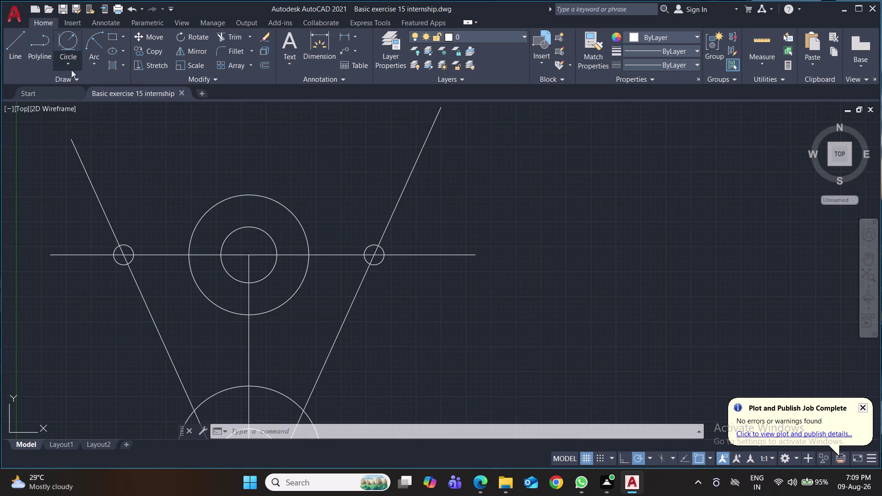
click(76, 79)
click(72, 55)
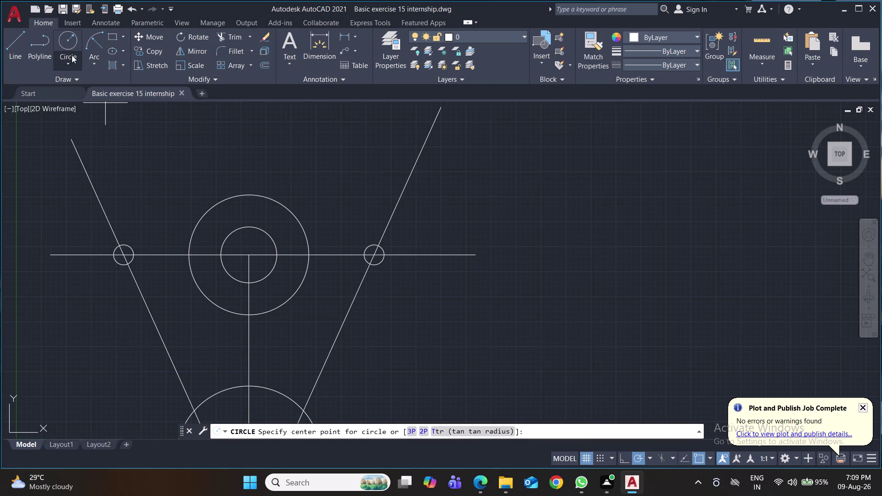
click(77, 81)
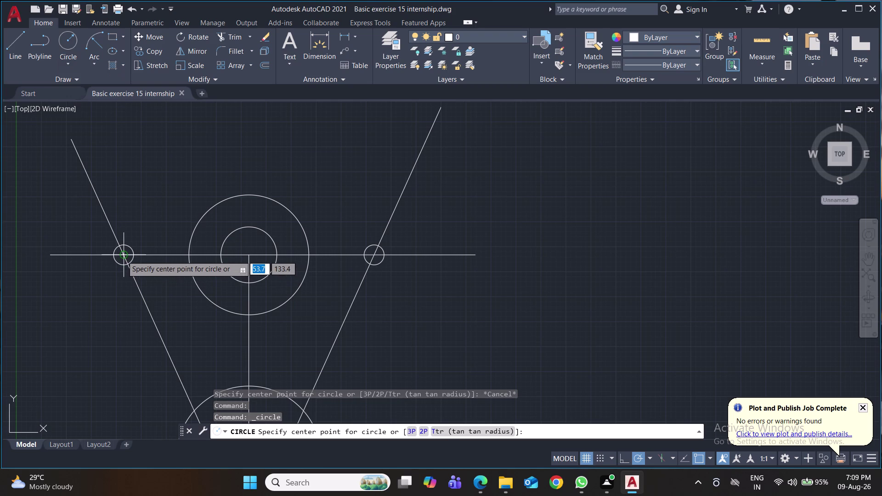
click(123, 255)
key(d)
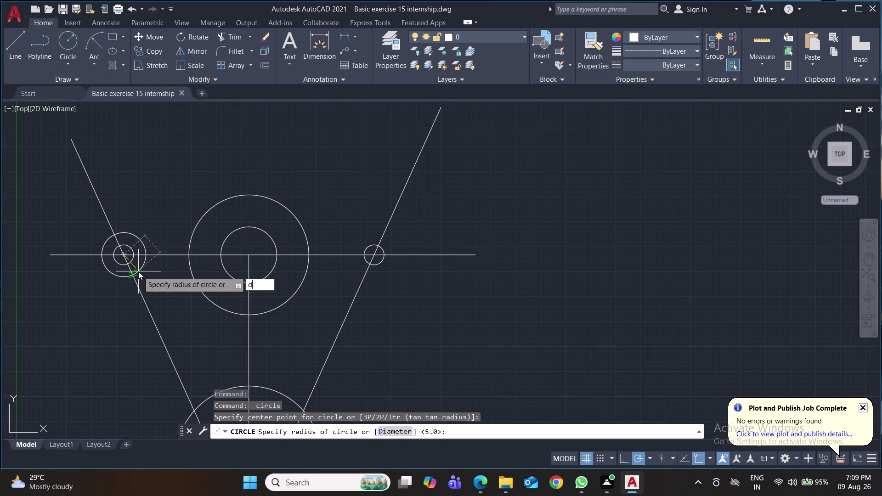
key(Return)
text(20)
key(Return)
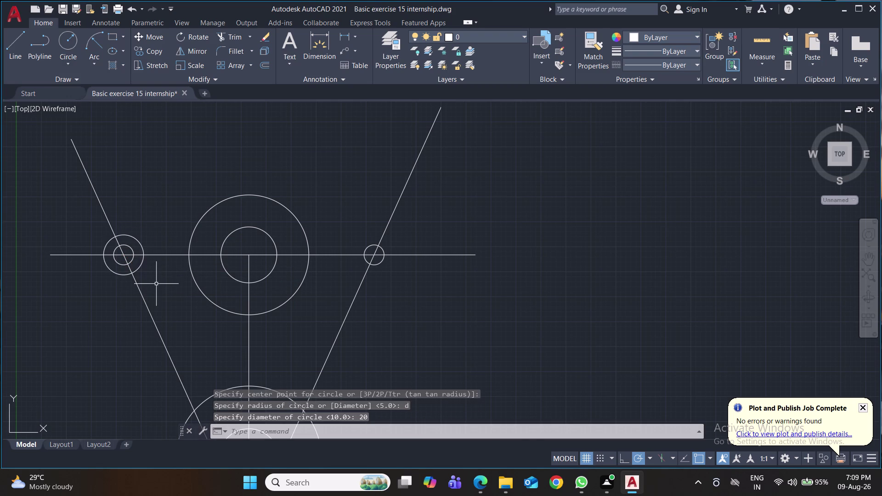
Draw a 20-diameter circle concentric with the right small circle, then save.
key(space)
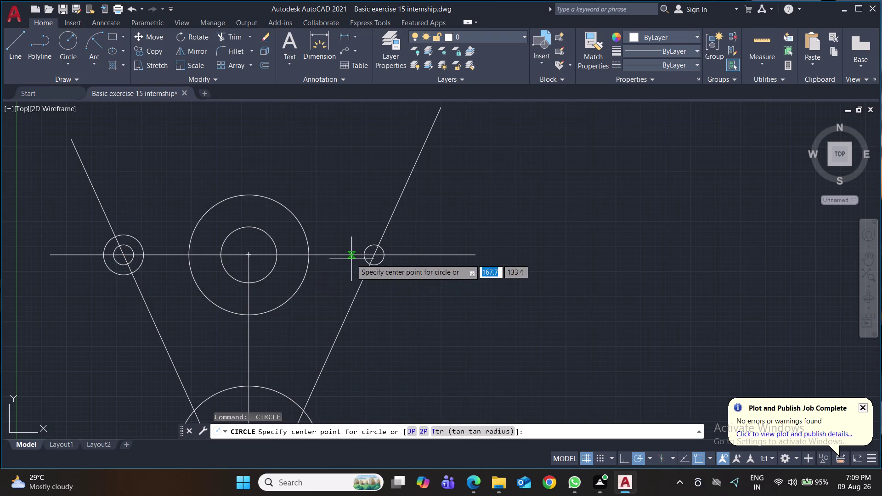
click(373, 255)
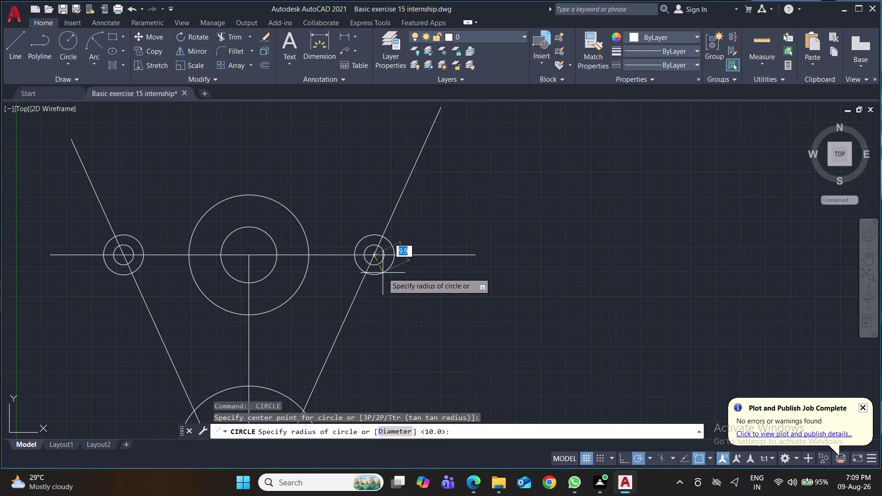
key(d)
key(Return)
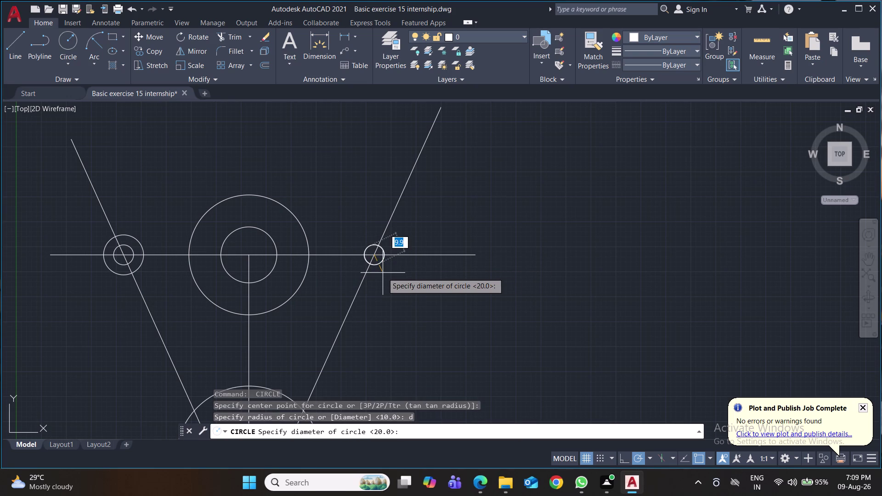
text(10)
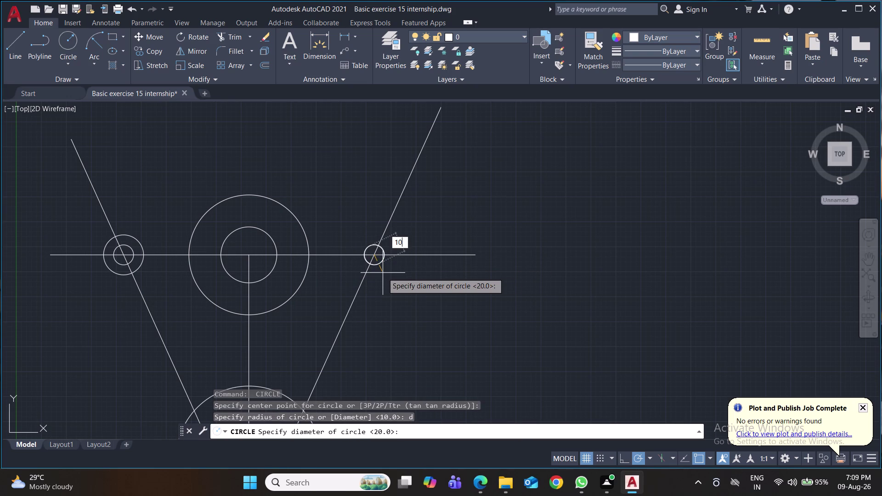
key(BackSpace)
key(BackSpace)
text(20)
key(Return)
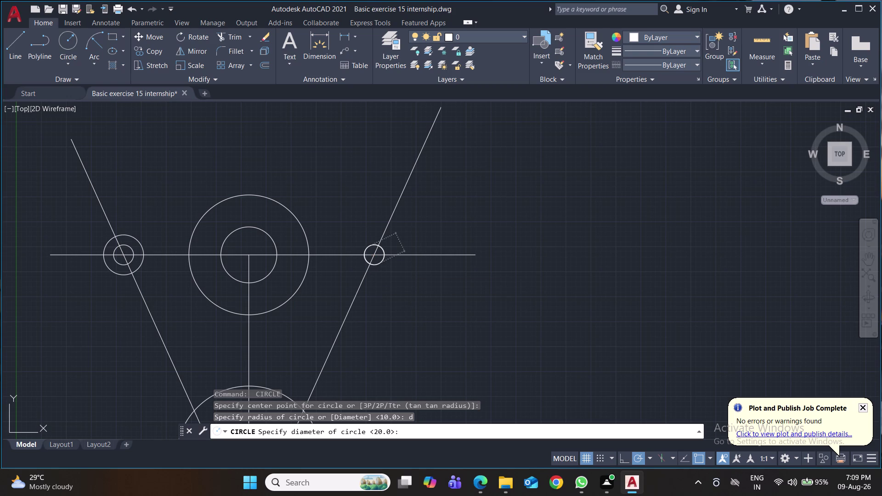
key(ctrl+s)
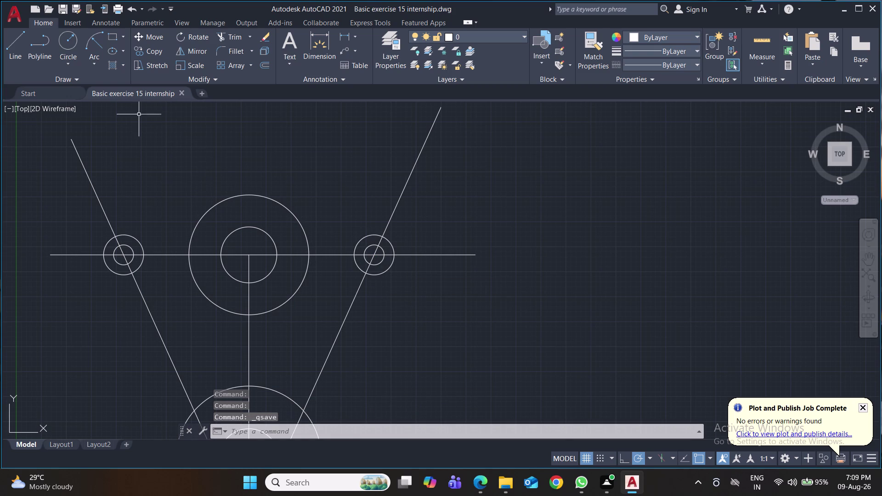
click(72, 66)
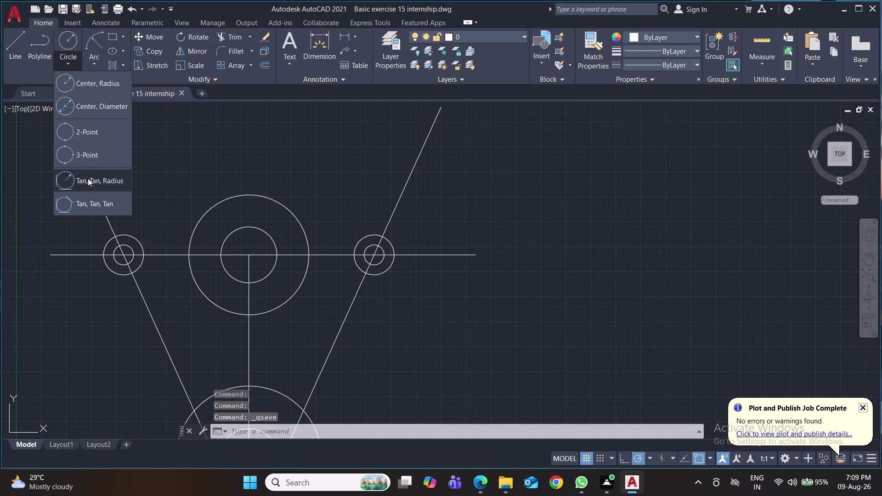
click(88, 178)
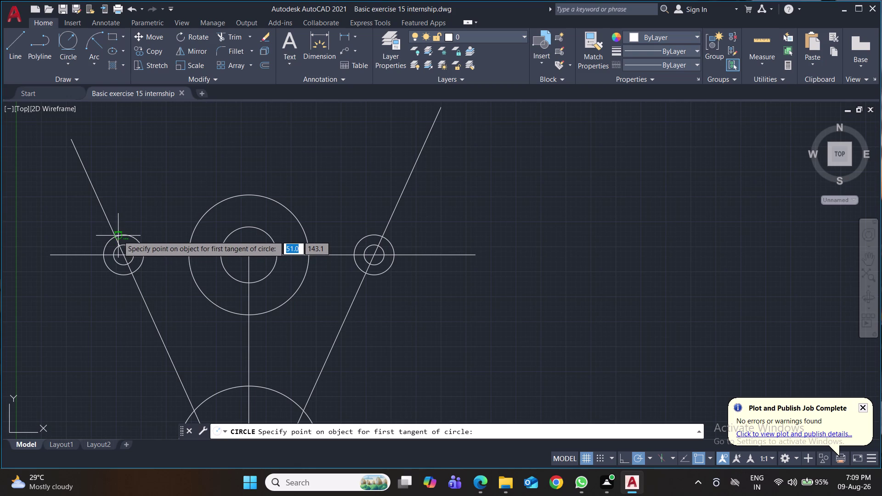
click(118, 236)
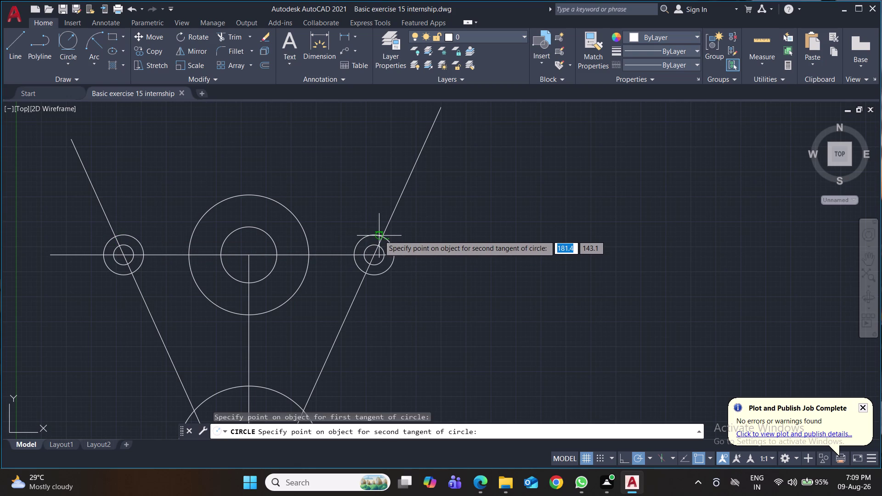
click(377, 236)
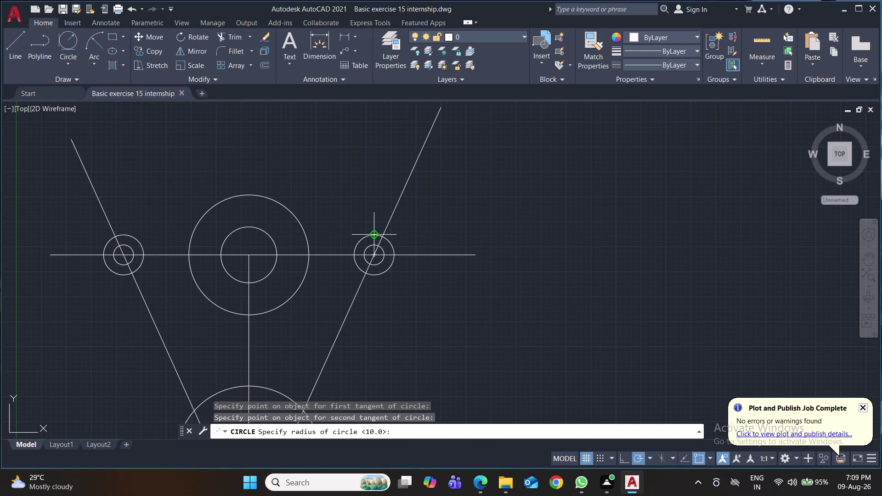
text(76)
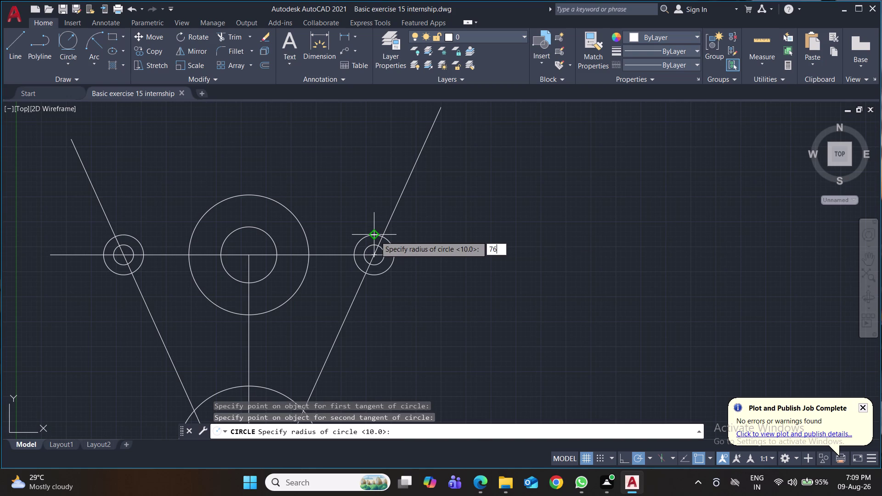
text(.75)
key(Return)
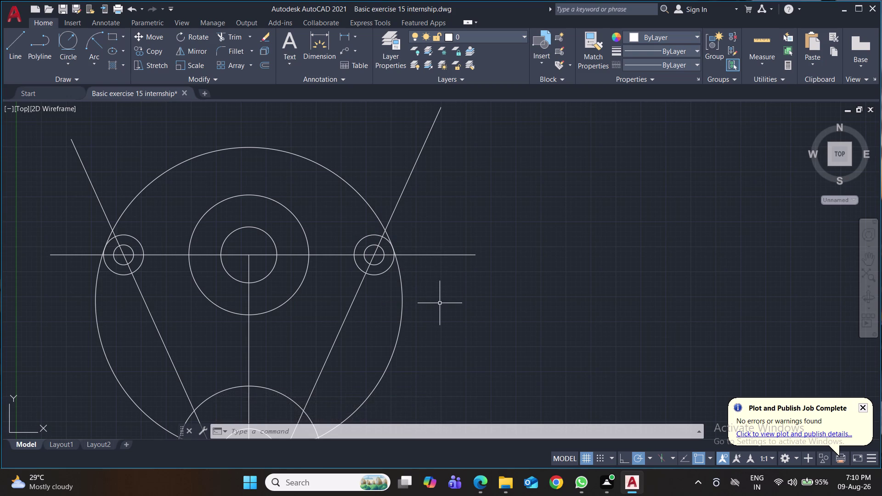
click(352, 185)
key(Delete)
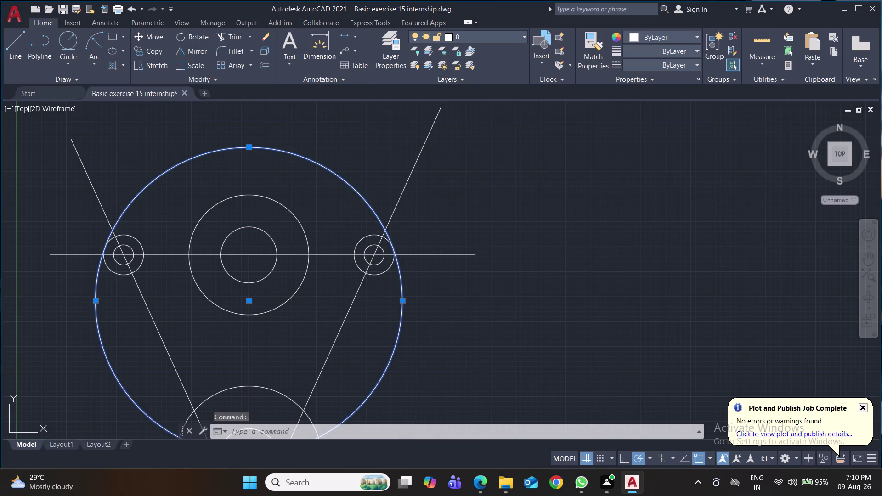
click(64, 36)
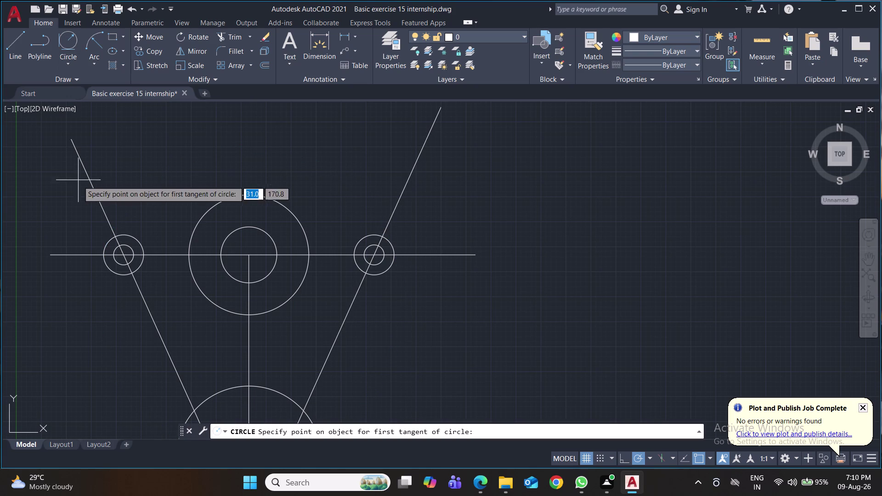
Try a radius-76.75 circle tangent to the two 20-diameter circles, then undo it.
click(123, 236)
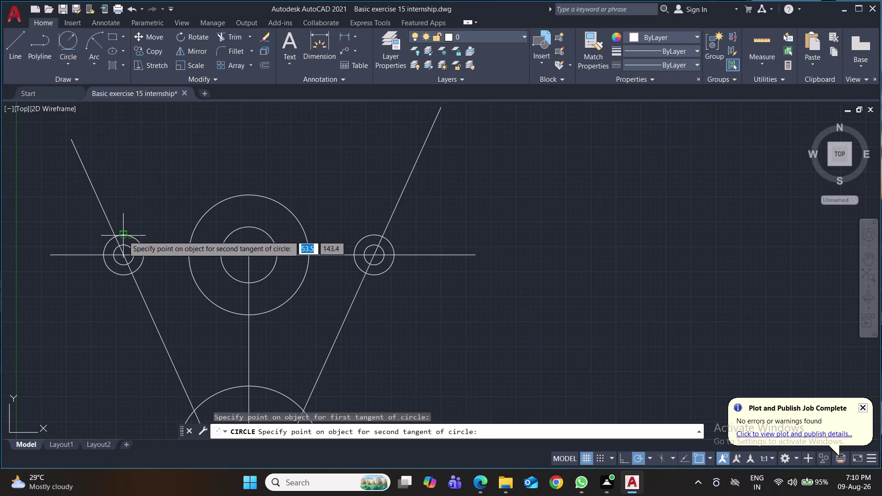
click(369, 235)
text(7)
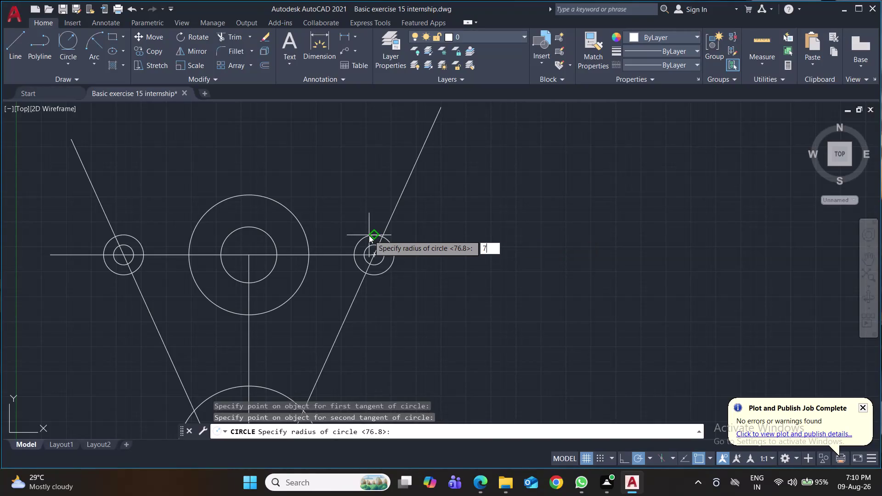
text(6.75)
key(Return)
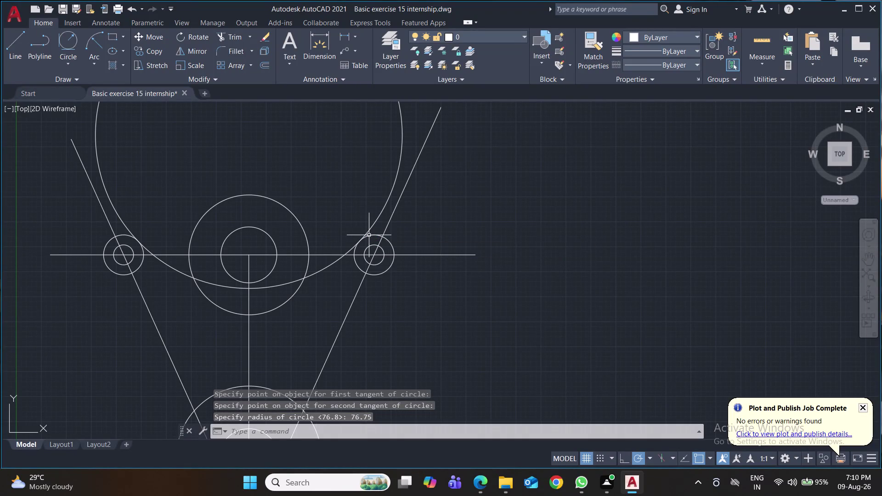
key(ctrl+z)
Draw a radius-76.75 circle tangent to both slanted lines using Tan-Tan-Radius, then save.
click(61, 41)
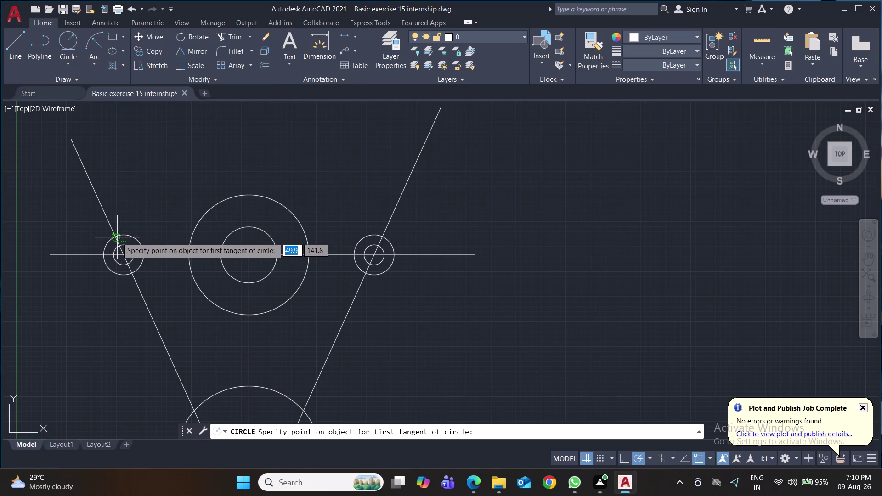
scroll(up, 3)
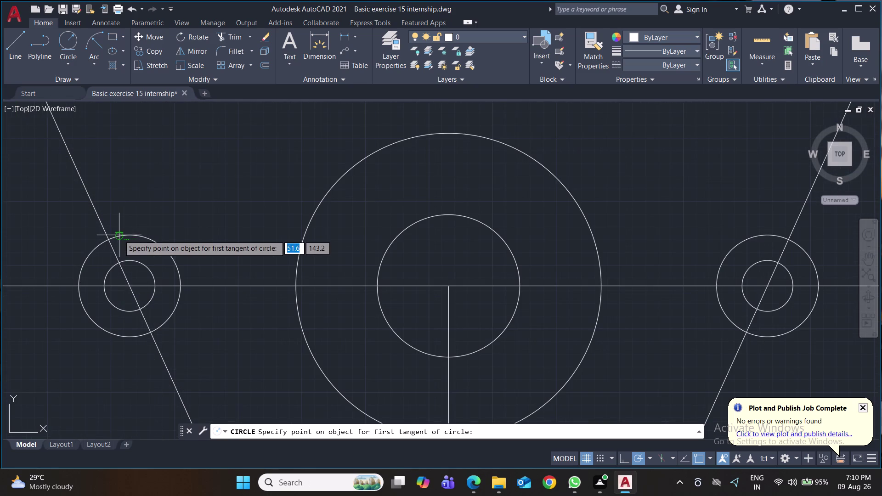
click(99, 246)
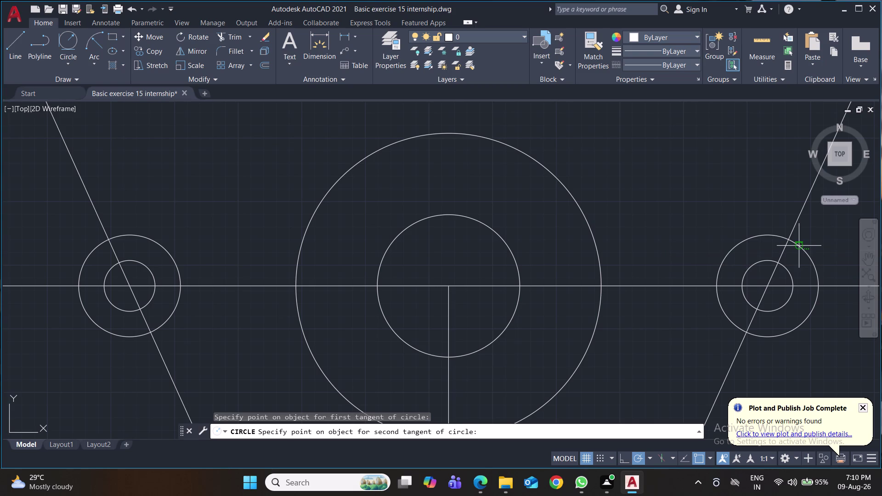
click(799, 247)
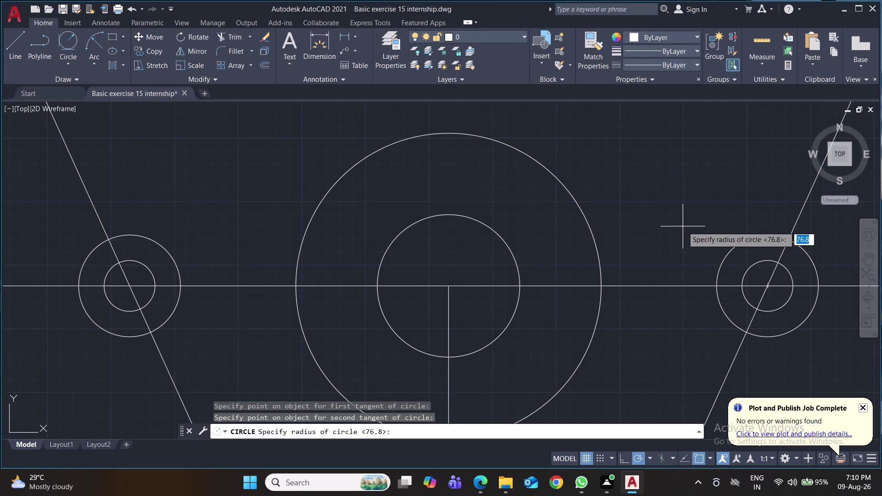
text(76.75)
key(Return)
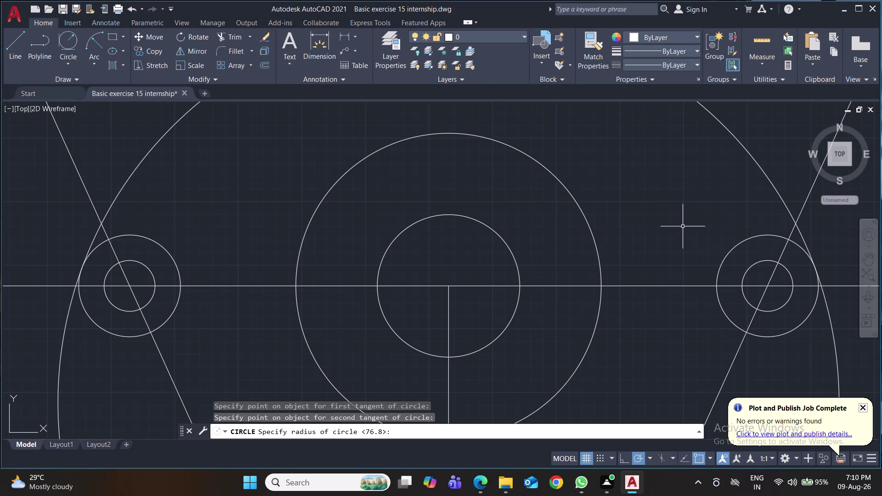
scroll(down, 3)
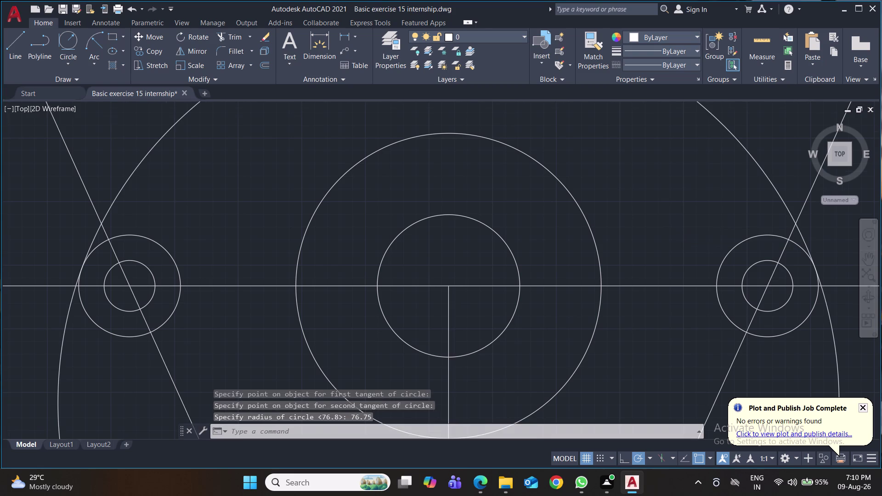
scroll(down, 3)
key(ctrl+s)
Set length precision to 0.00 via UN, then erase the radius-76.75 tangent circle.
text(u)
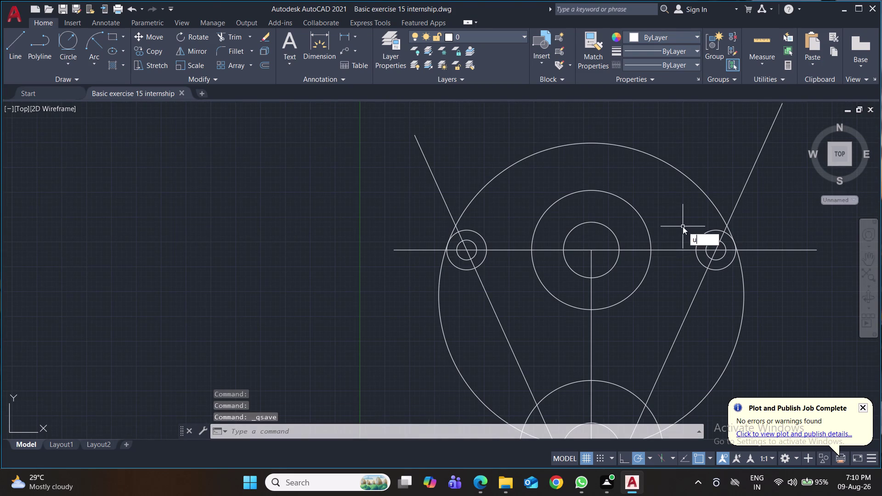
text(n)
key(Return)
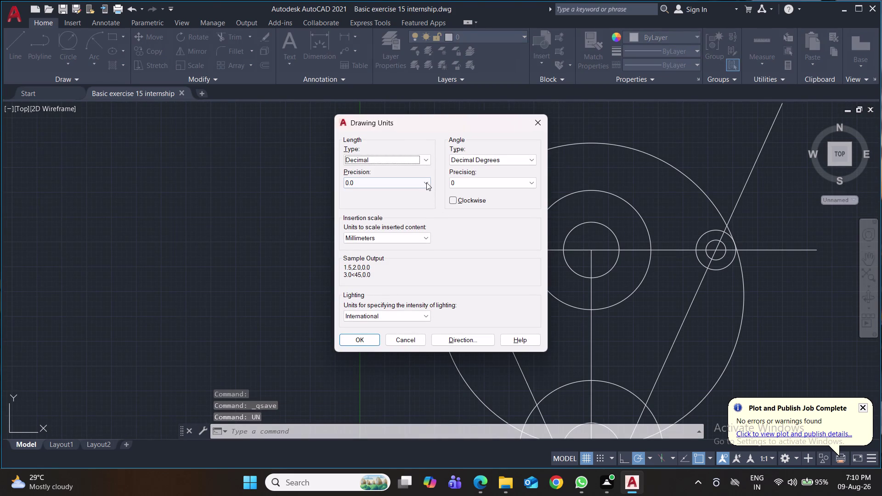
click(426, 182)
click(417, 209)
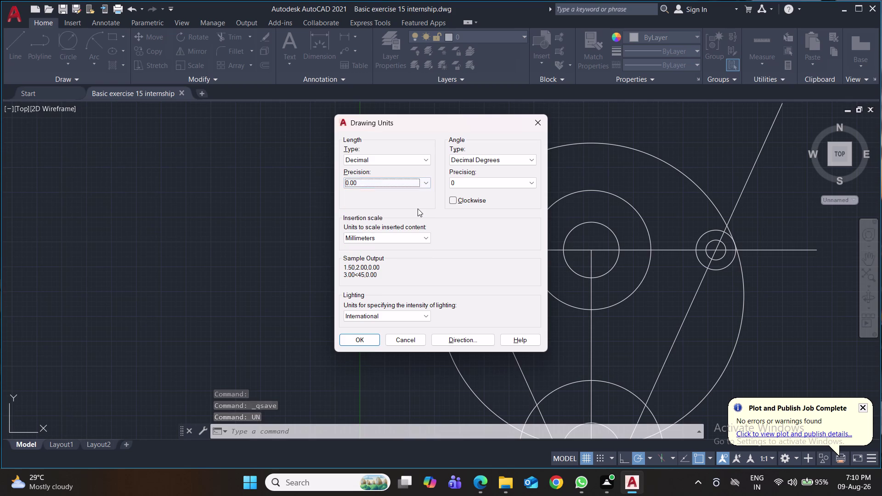
click(359, 341)
middle_drag(656, 301, 490, 286)
click(525, 166)
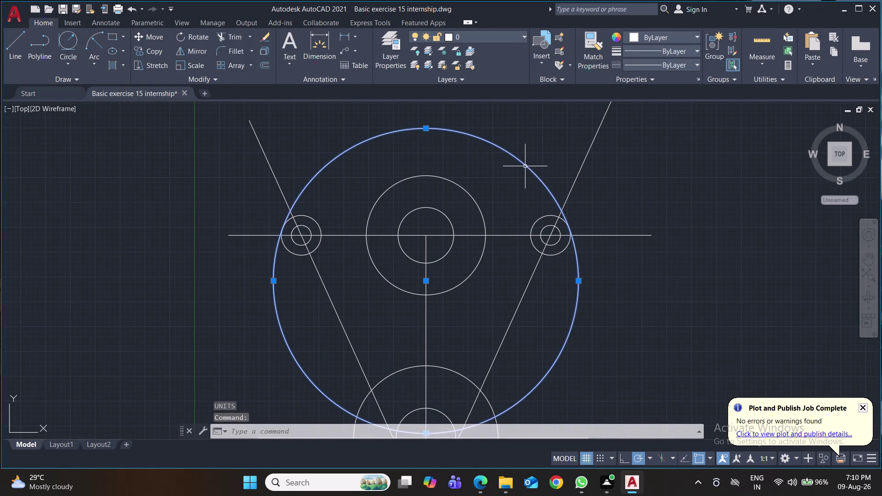
key(Delete)
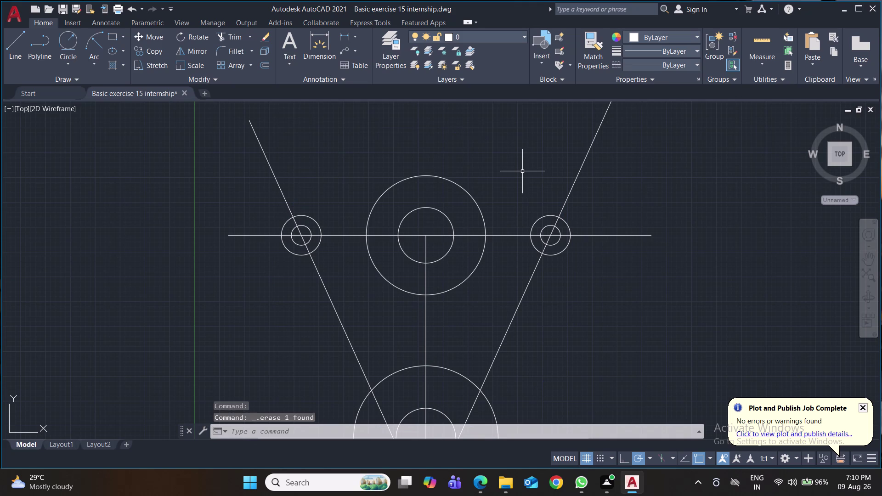
Draw a Tan-Tan-Radius circle of radius 76.75 touching the left and right slanted lines.
click(67, 41)
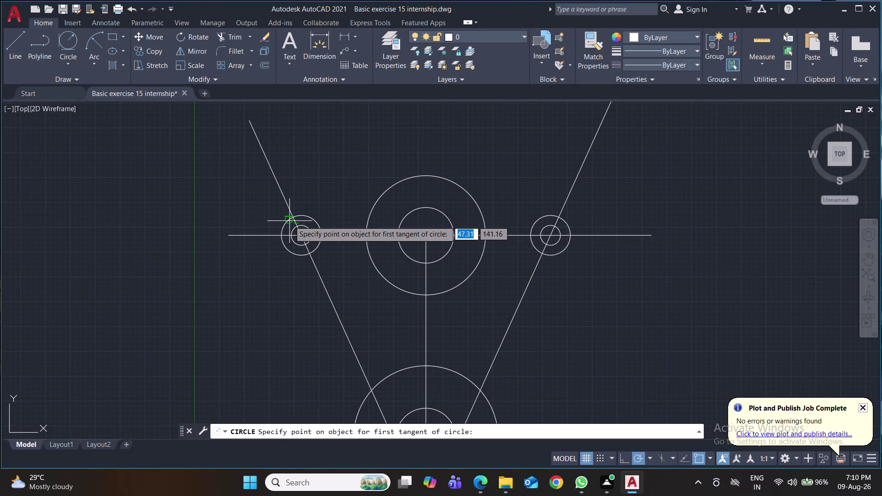
scroll(up, 3)
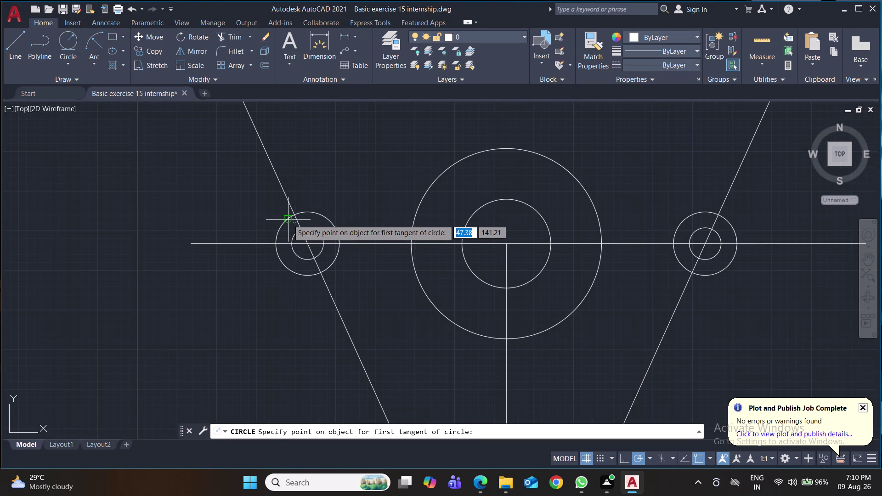
click(288, 218)
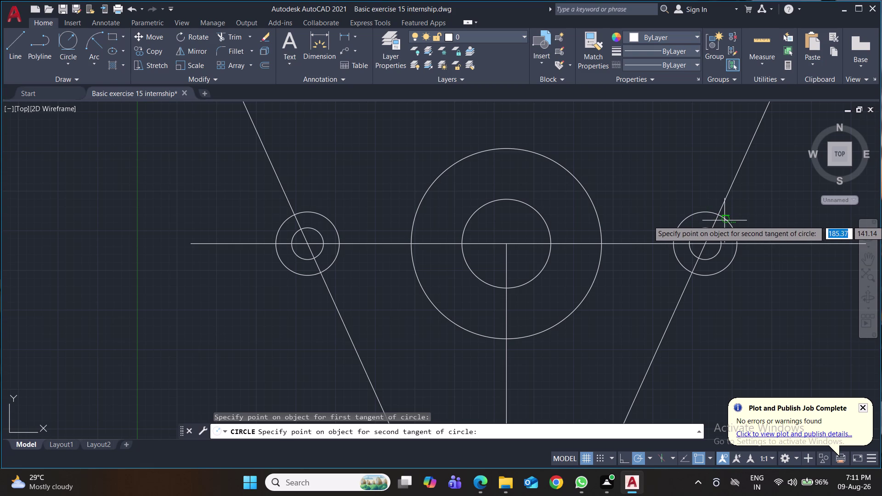
scroll(up, 3)
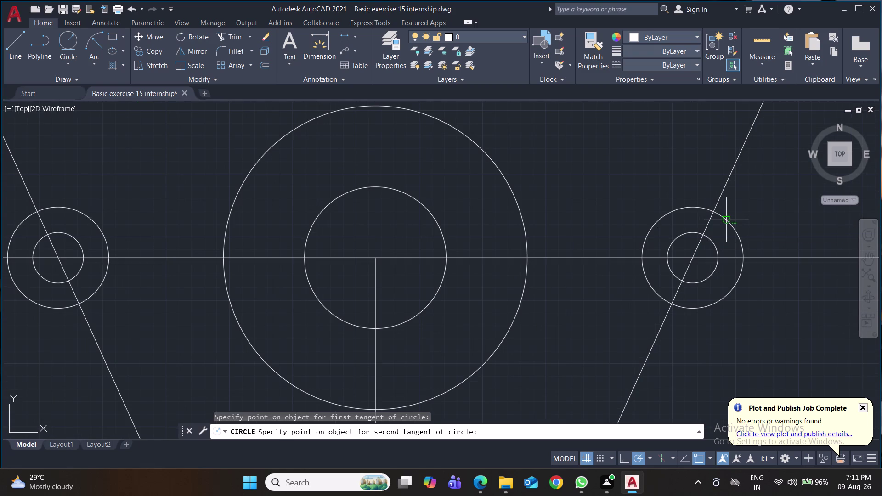
click(726, 220)
text(76)
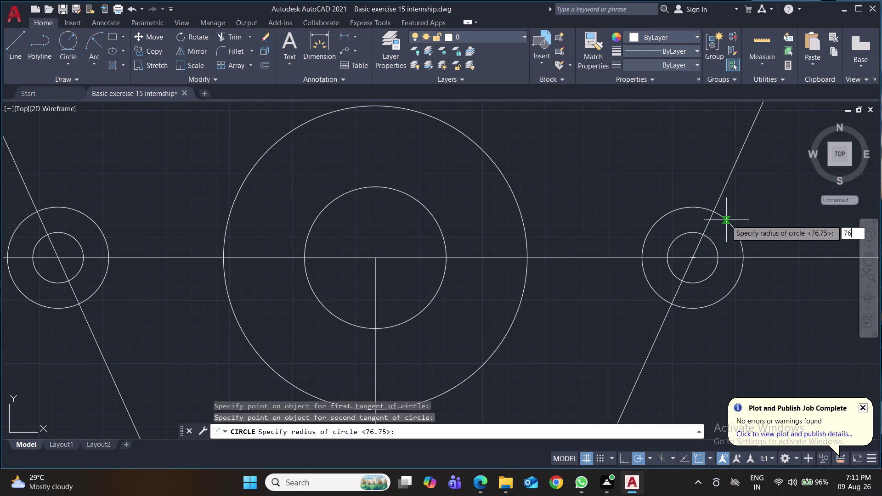
text(.75)
key(Return)
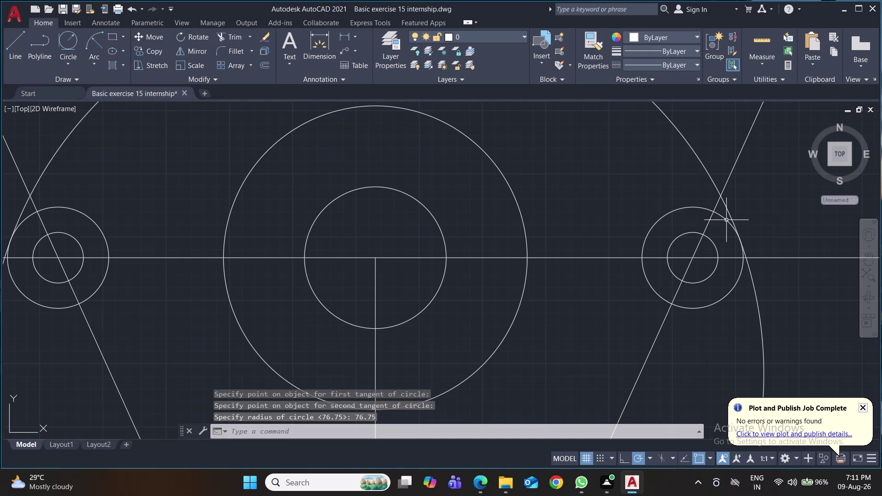
scroll(down, 3)
middle_drag(775, 321, 666, 309)
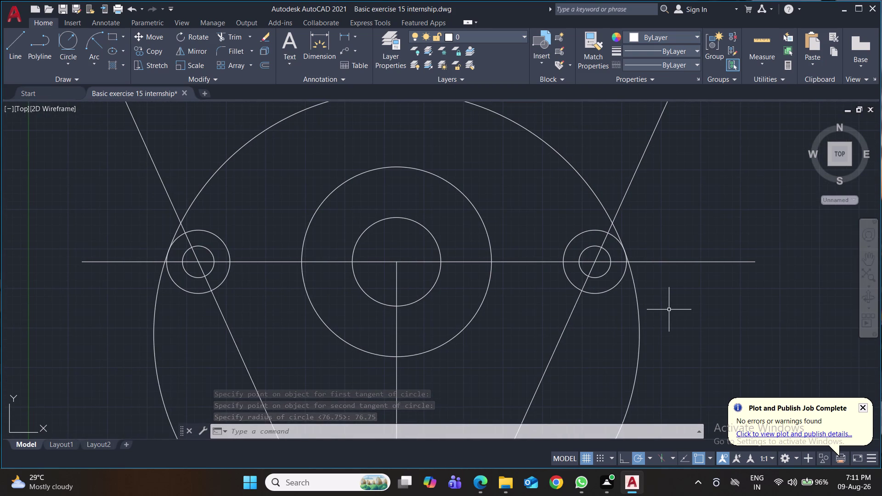
Trim the lower portions of the tangent circle and the piece beside the left boss.
text(tr)
key(Return)
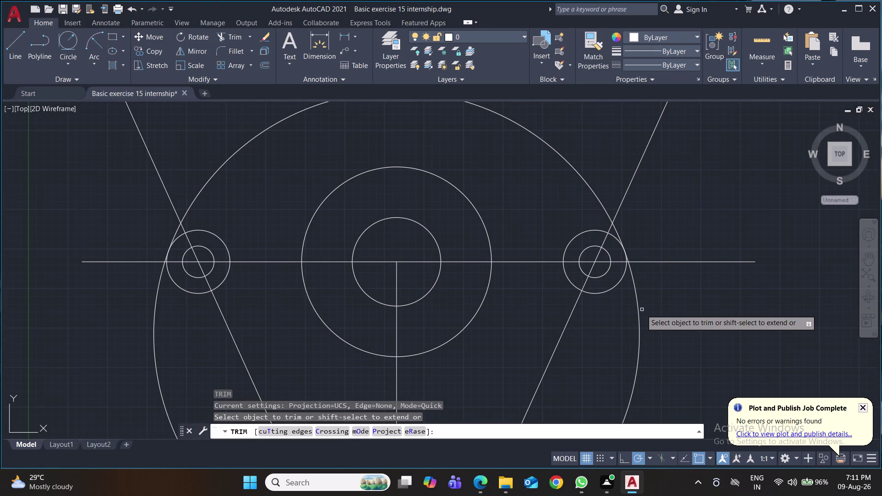
click(638, 311)
click(155, 307)
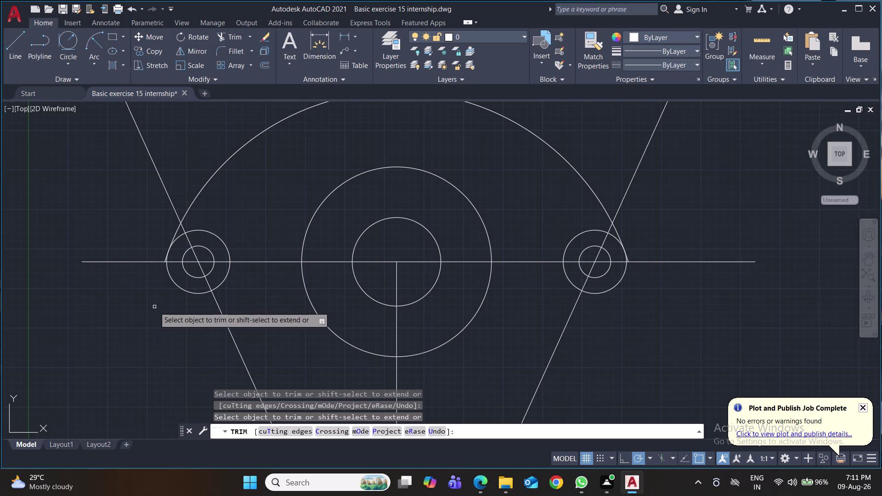
scroll(up, 3)
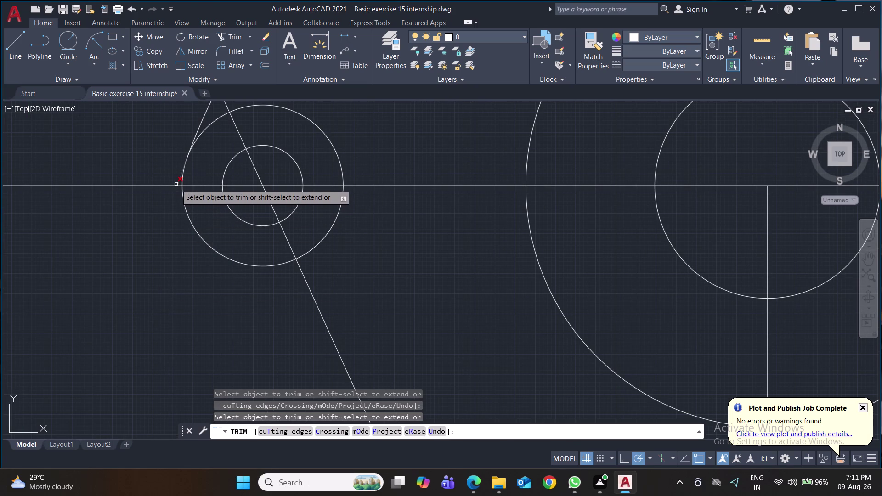
click(176, 183)
Trim the arc piece beside the right boss and reframe the whole bracket.
scroll(down, 3)
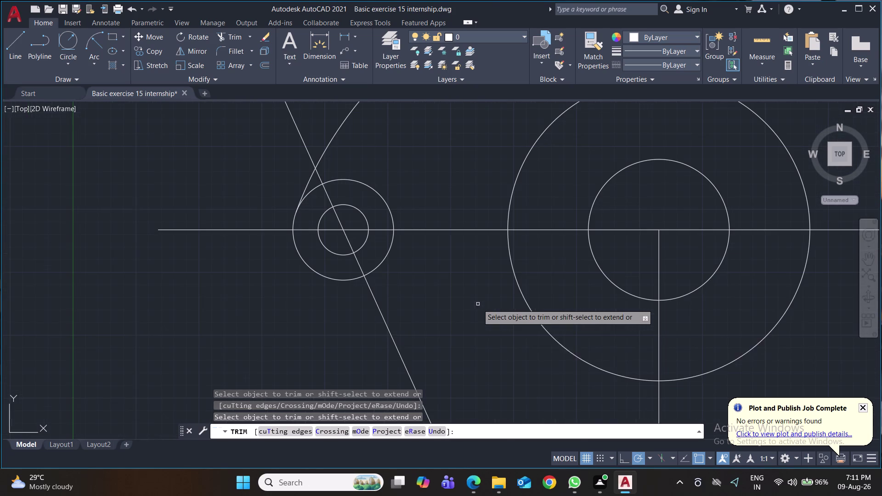
middle_drag(809, 351, 389, 381)
scroll(down, 3)
scroll(up, 3)
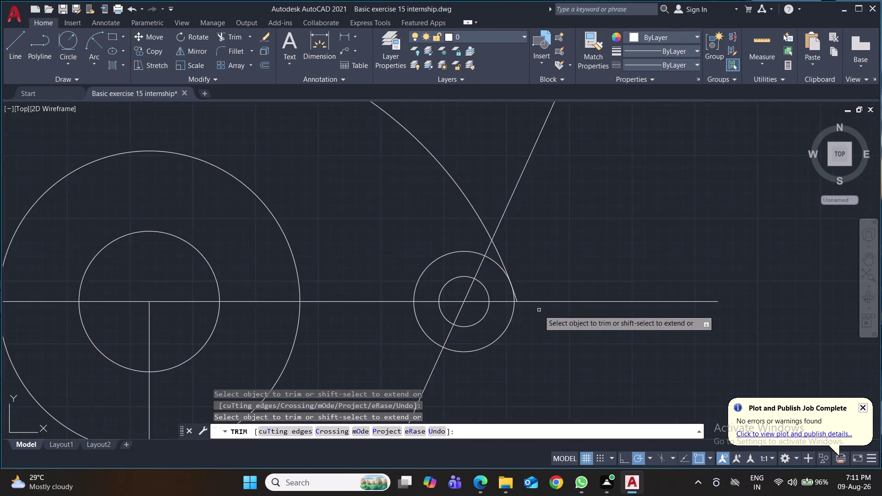
scroll(up, 3)
click(479, 280)
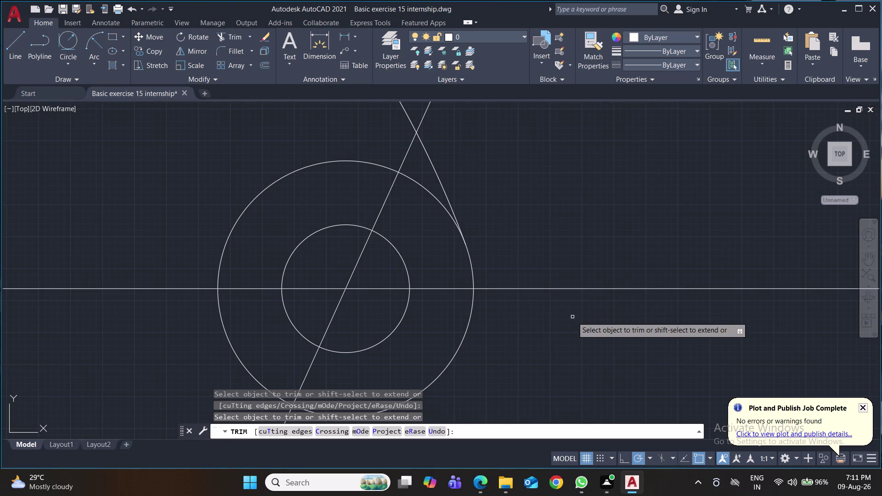
scroll(down, 3)
middle_drag(575, 359, 616, 271)
scroll(down, 3)
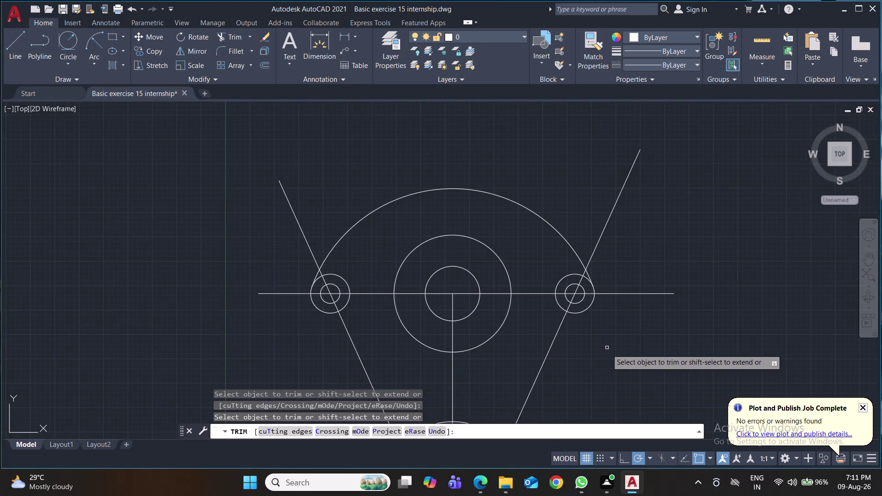
middle_drag(606, 352, 600, 227)
scroll(down, 3)
scroll(up, 3)
middle_click(618, 336)
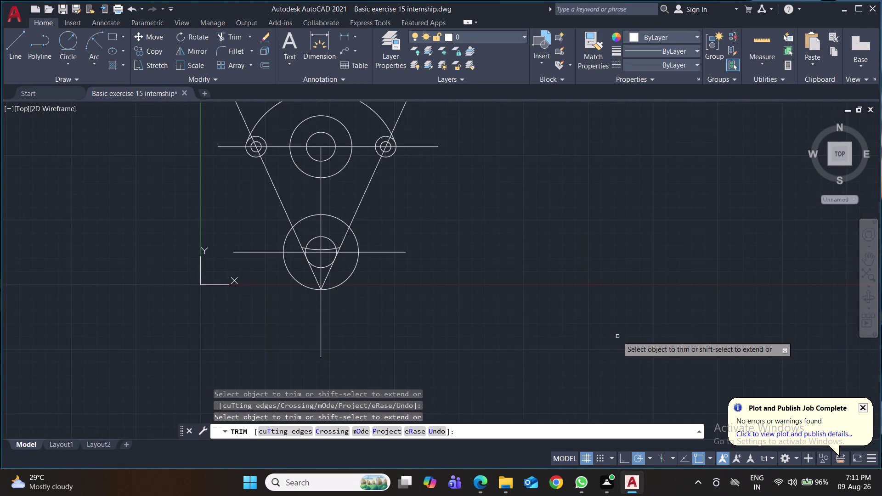
middle_drag(558, 259, 563, 332)
Save the trimmed bracket drawing.
key(ctrl+s)
key(ctrl+s)
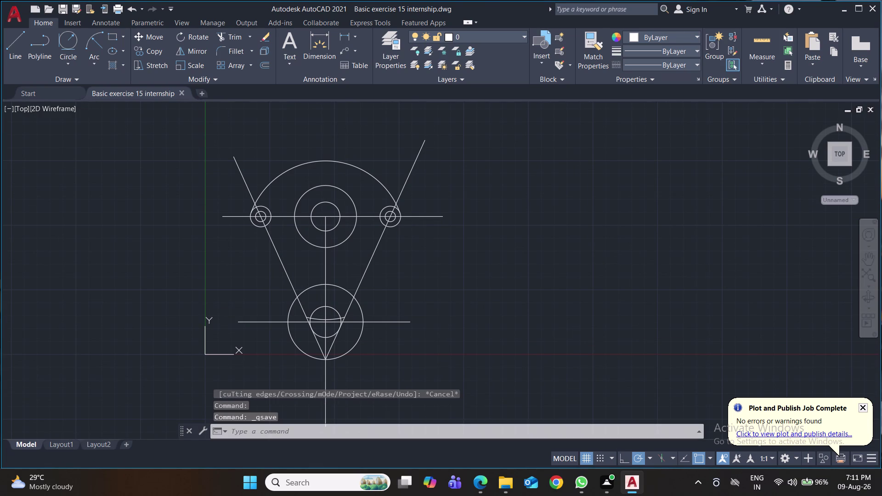
key(ctrl+s)
key(ctrl+s)
key(ctrl+s)
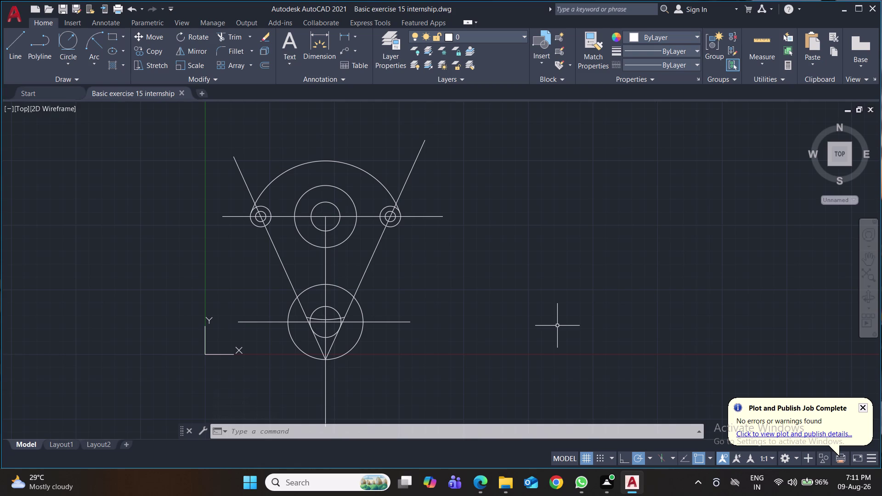
Trim the overhanging line and arc pieces around the left upper hole.
text(tr)
key(Return)
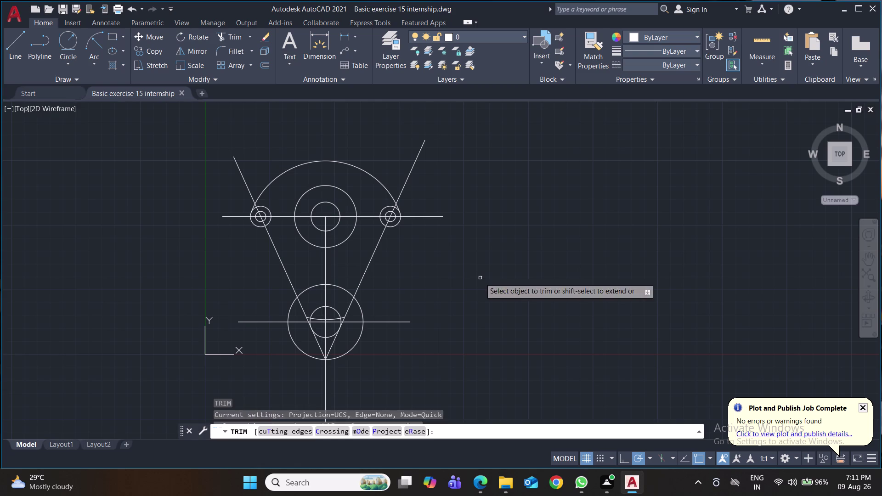
scroll(up, 3)
middle_drag(392, 296, 662, 348)
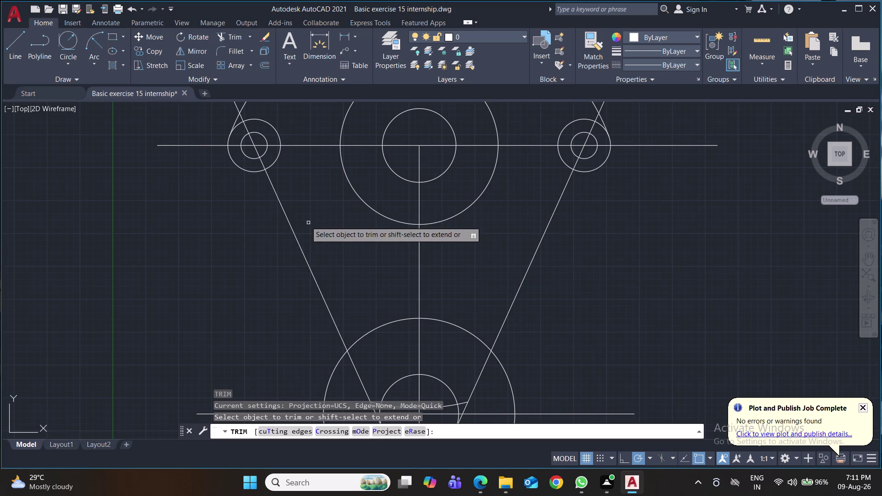
click(262, 164)
click(258, 154)
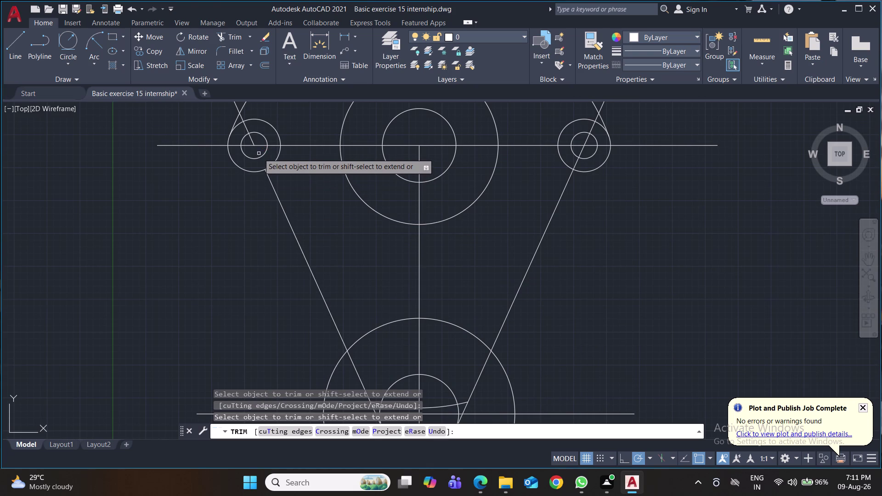
click(250, 140)
click(247, 129)
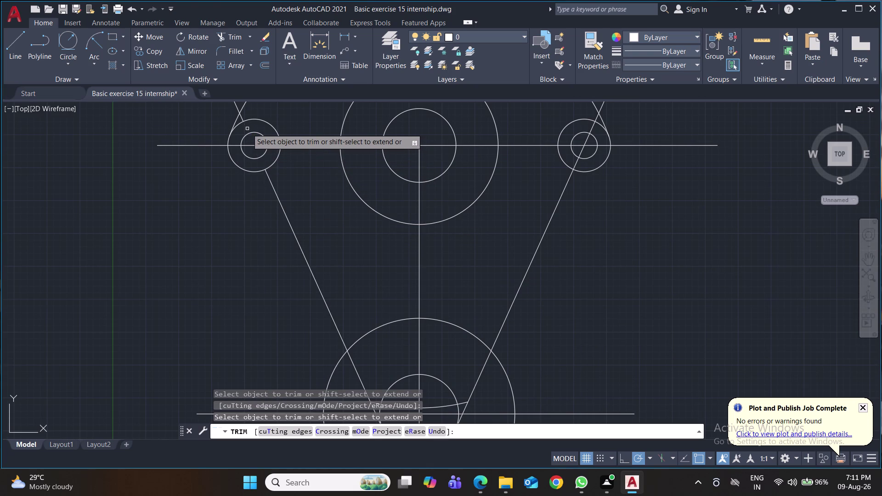
click(244, 116)
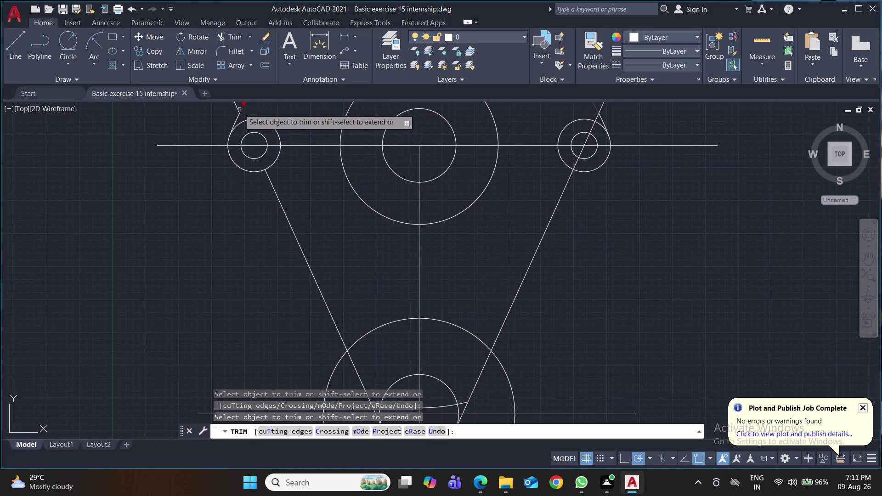
click(237, 107)
Trim the excess line and arc pieces around the right upper hole, then finish trimming.
scroll(down, 3)
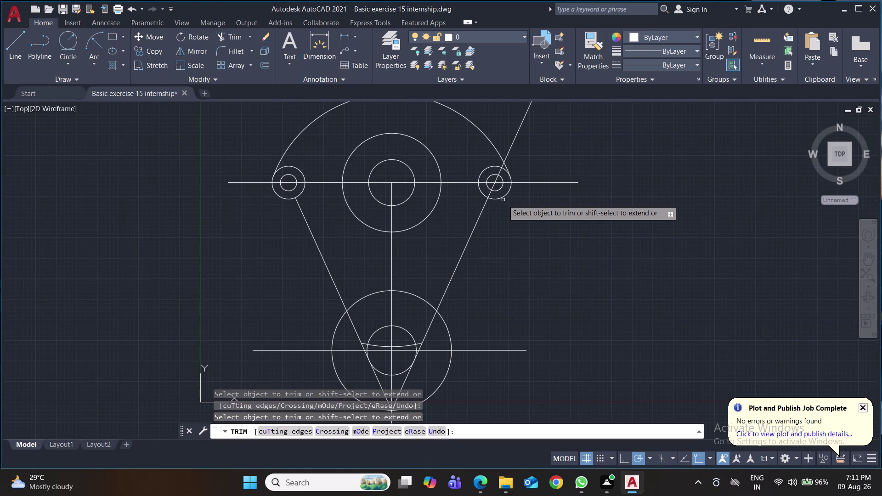
click(491, 195)
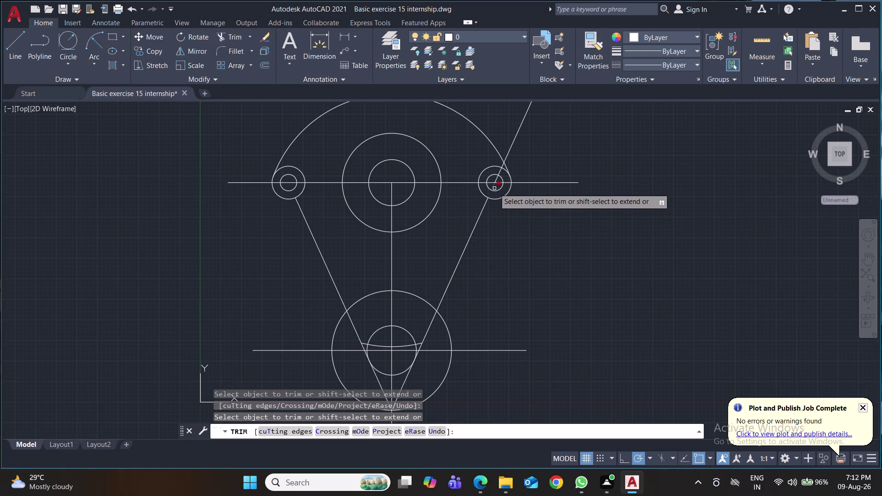
click(494, 188)
click(496, 179)
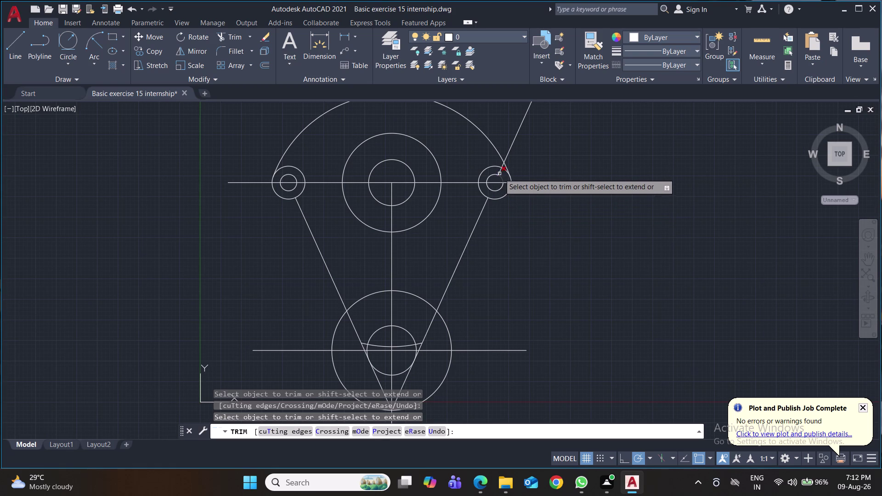
click(500, 171)
scroll(up, 3)
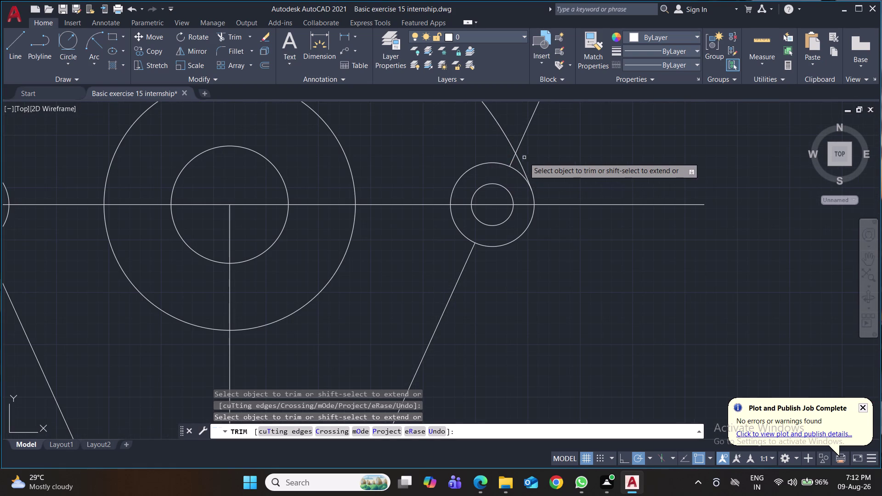
click(512, 159)
click(520, 145)
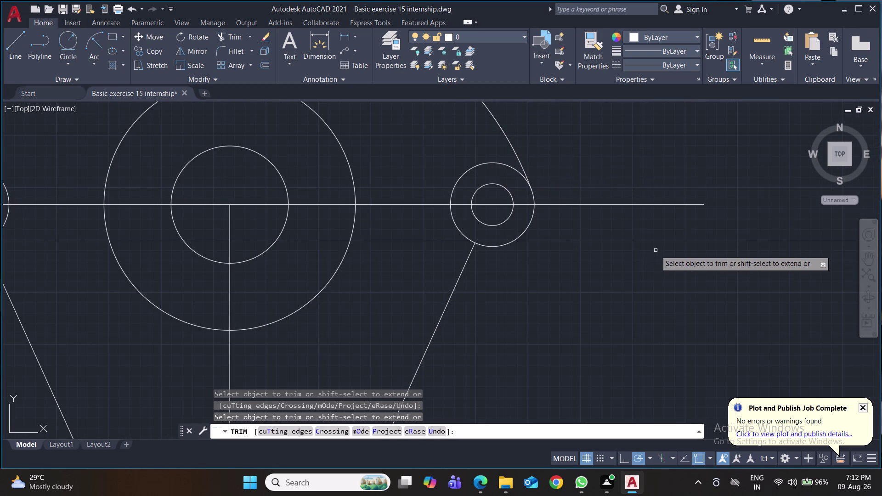
scroll(down, 3)
scroll(down, 3)
middle_drag(659, 267, 632, 244)
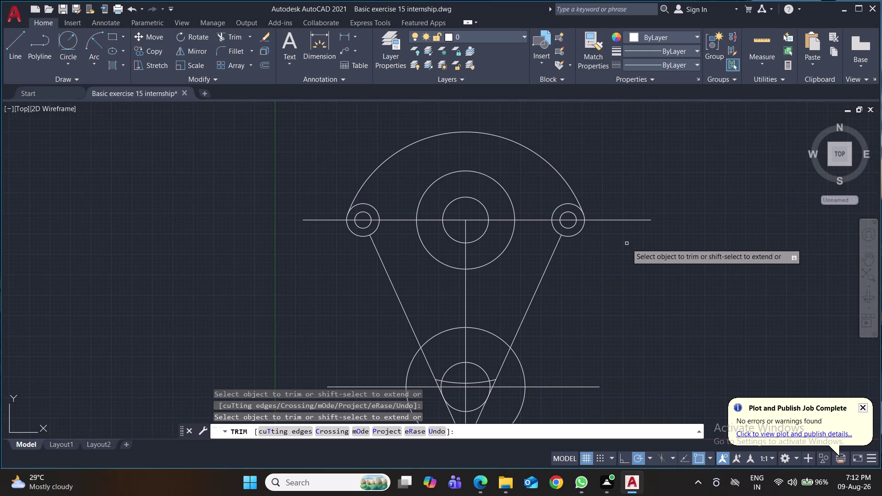
key(ctrl+s)
middle_drag(650, 289, 635, 277)
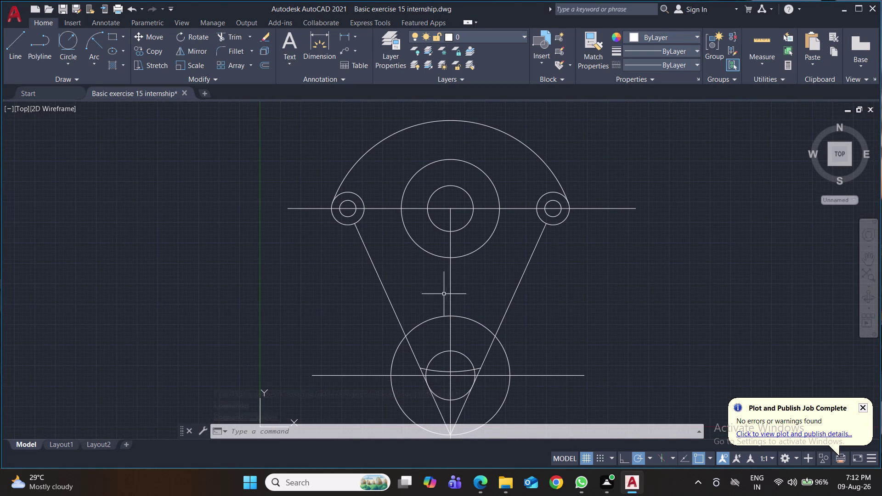
Delete both halves of the horizontal centreline through the upper holes.
click(390, 210)
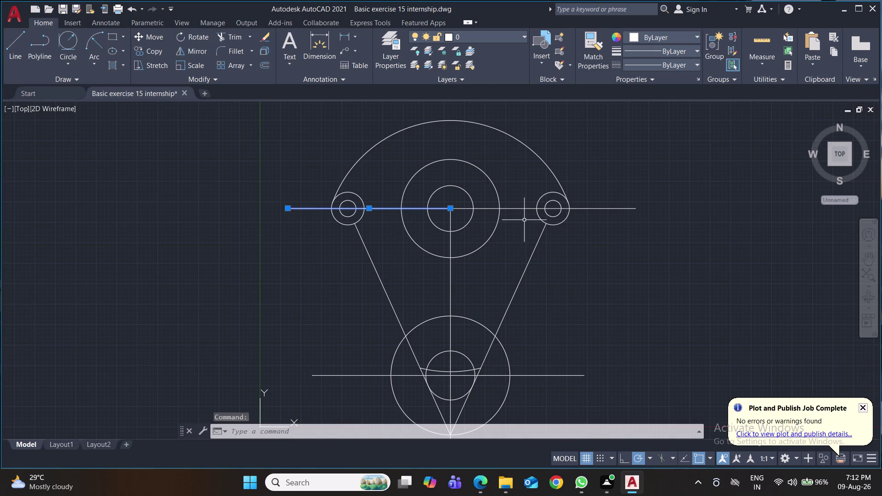
click(522, 208)
key(Delete)
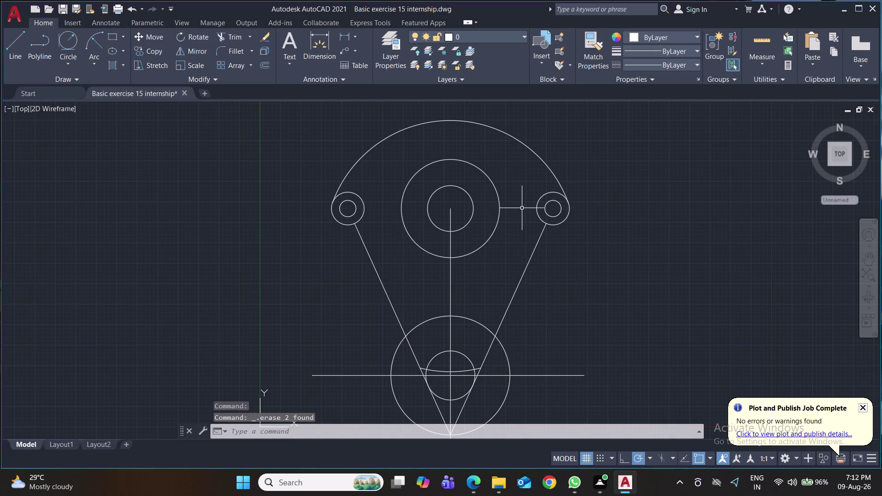
Delete the small arc inside the lower circle and save the drawing.
click(460, 372)
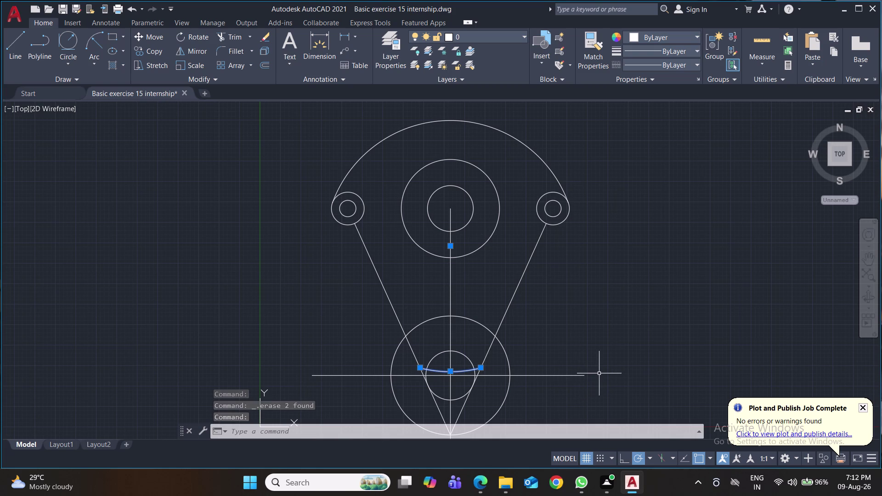
key(Delete)
key(ctrl+s)
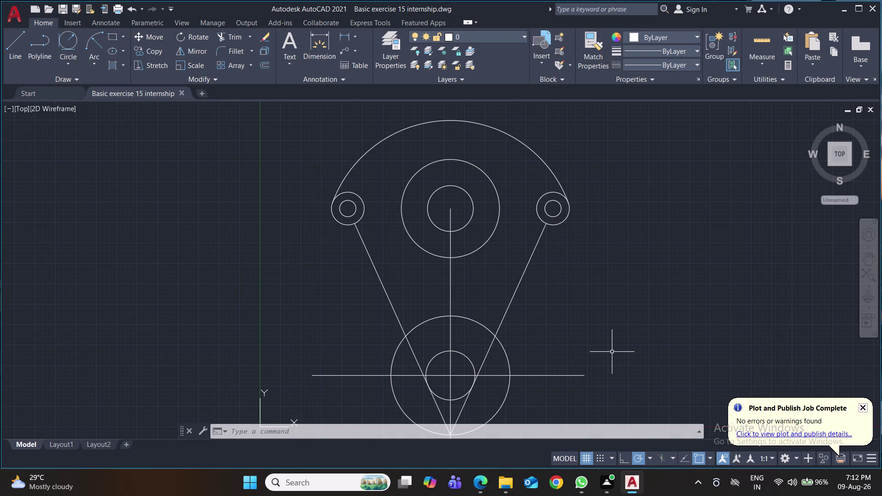
key(f)
key(Return)
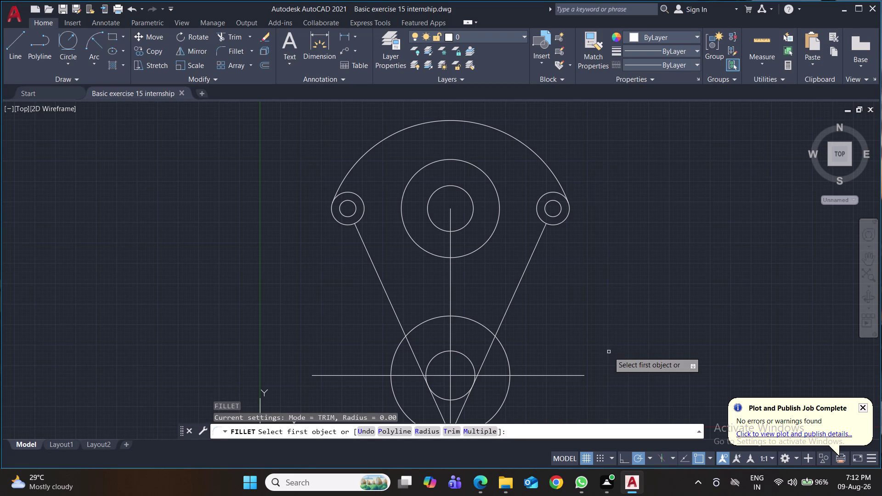
Fillet the left hole circle and left slanted line with radius 10.
click(357, 231)
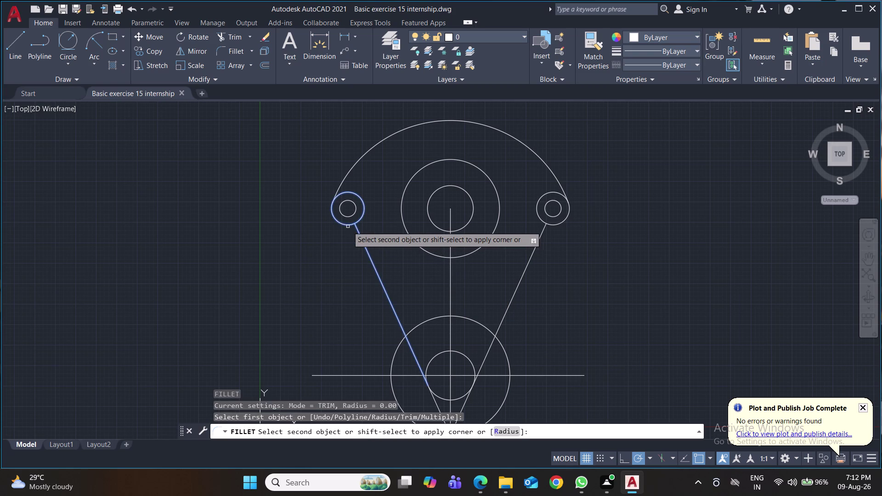
key(r)
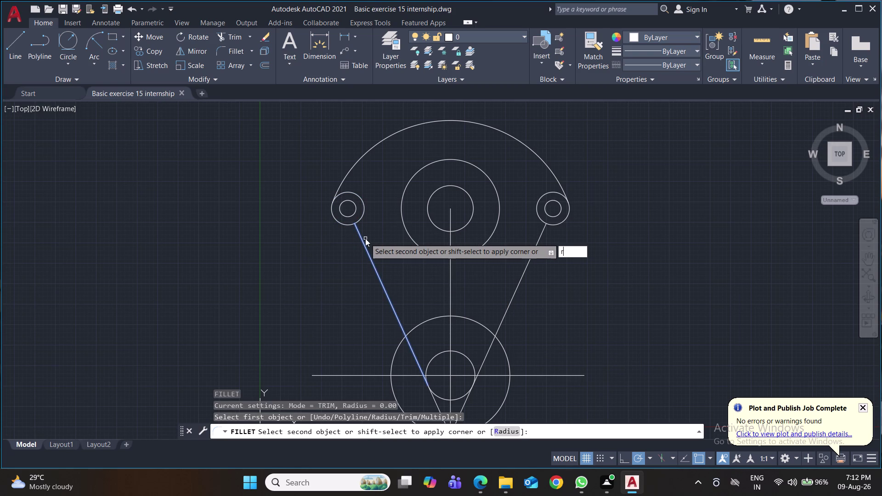
key(Return)
text(10)
key(Return)
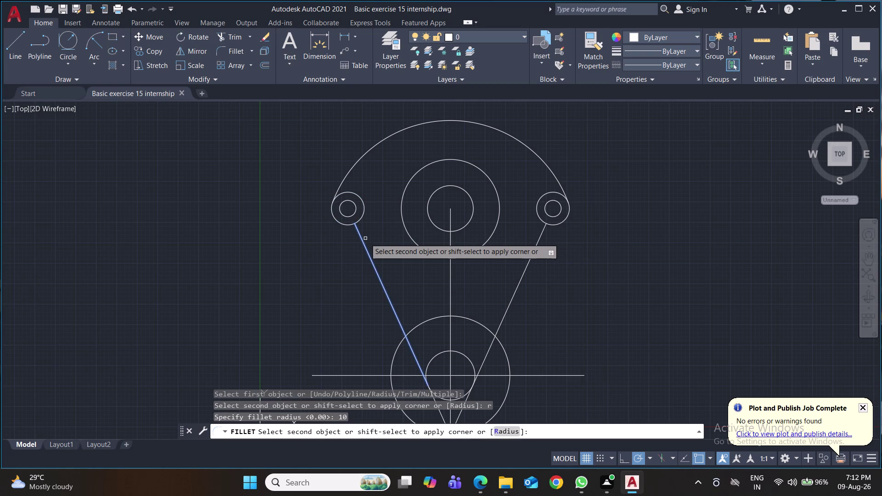
click(342, 226)
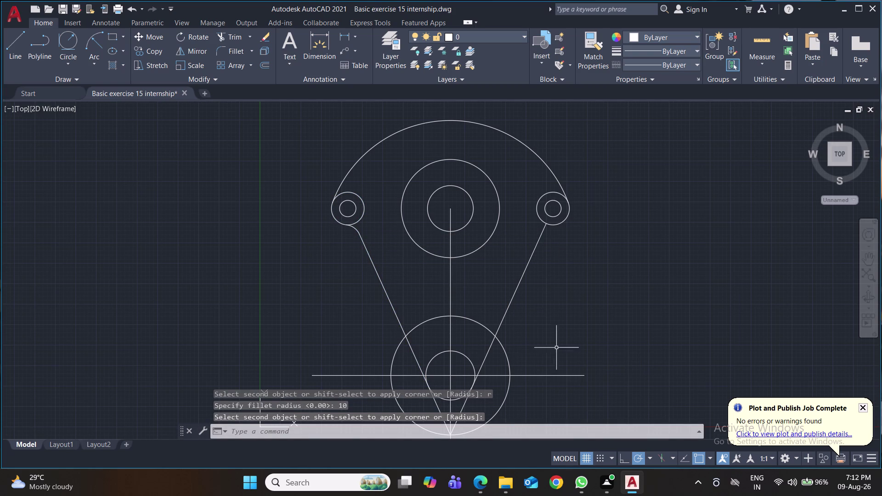
Repeat the radius-10 fillet between the right hole circle and right slanted line, and save.
key(space)
click(541, 238)
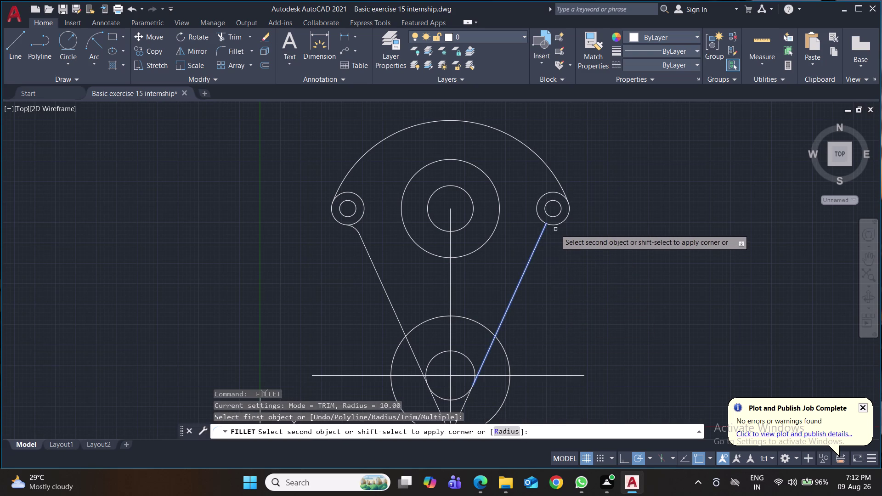
click(557, 224)
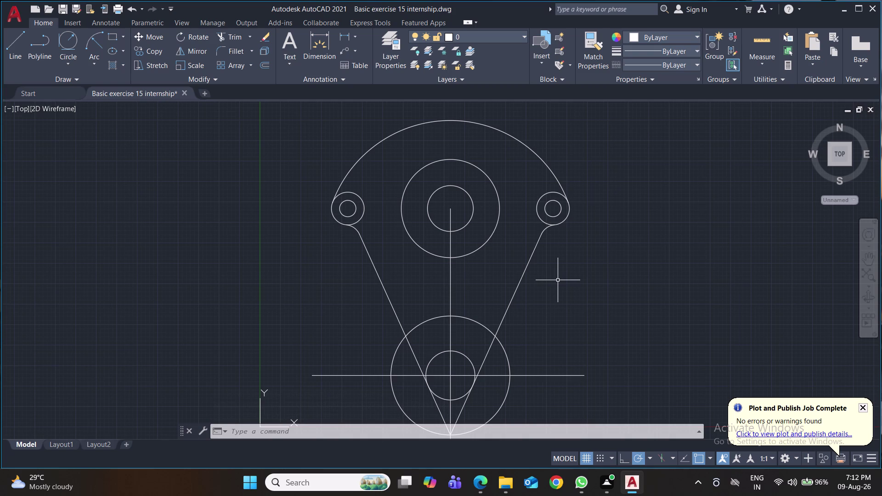
key(ctrl+s)
click(17, 45)
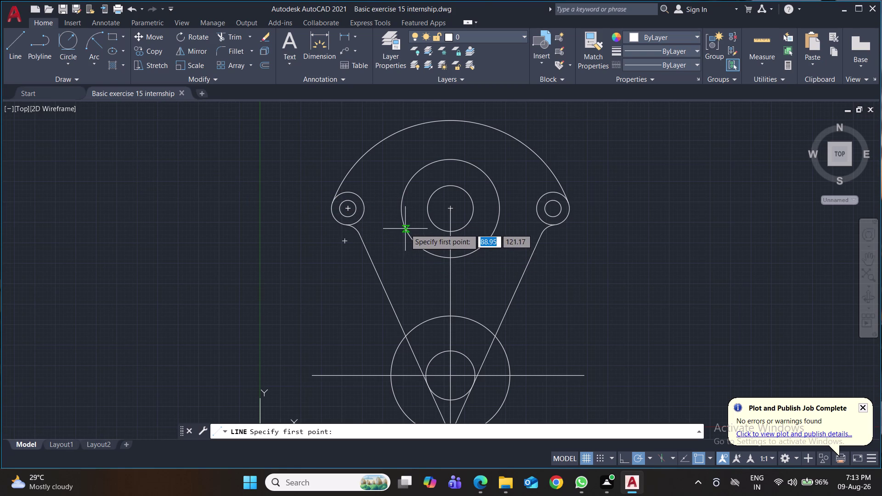
click(348, 192)
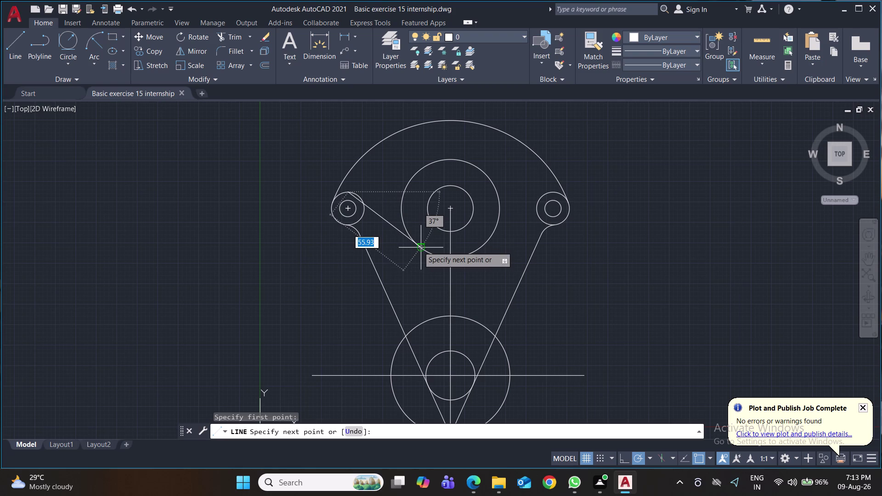
click(419, 246)
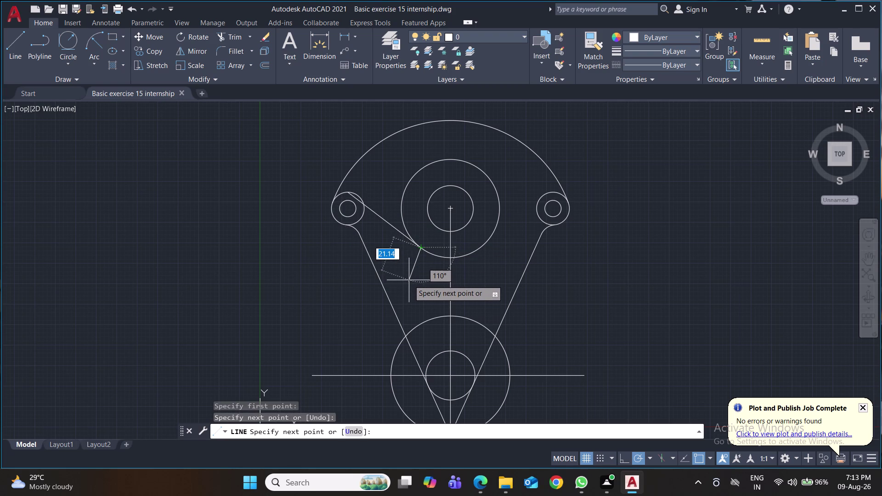
key(ctrl+z)
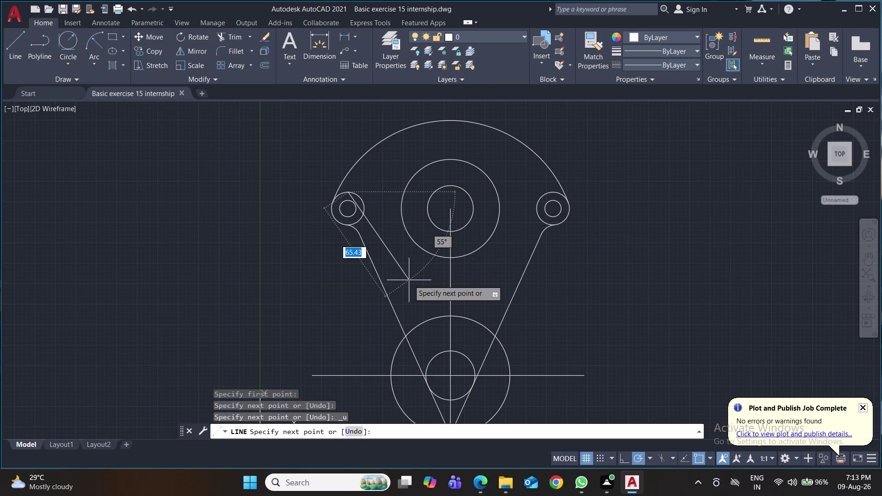
key(Escape)
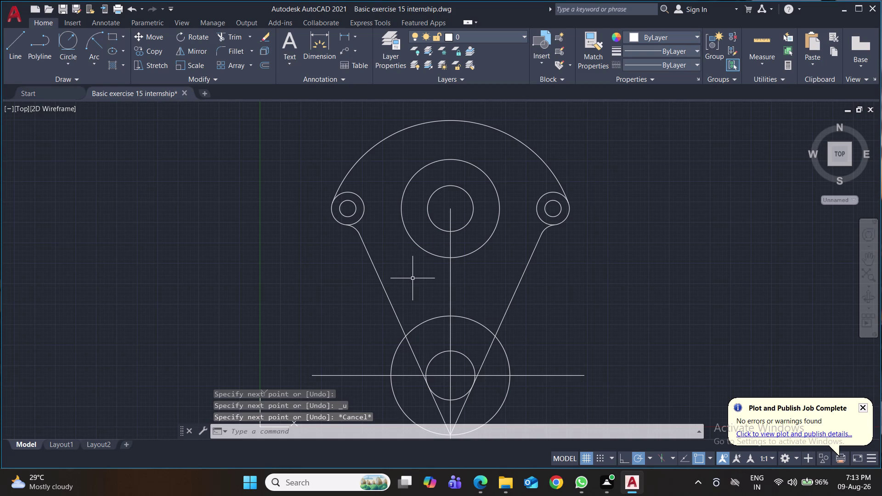
key(ctrl+s)
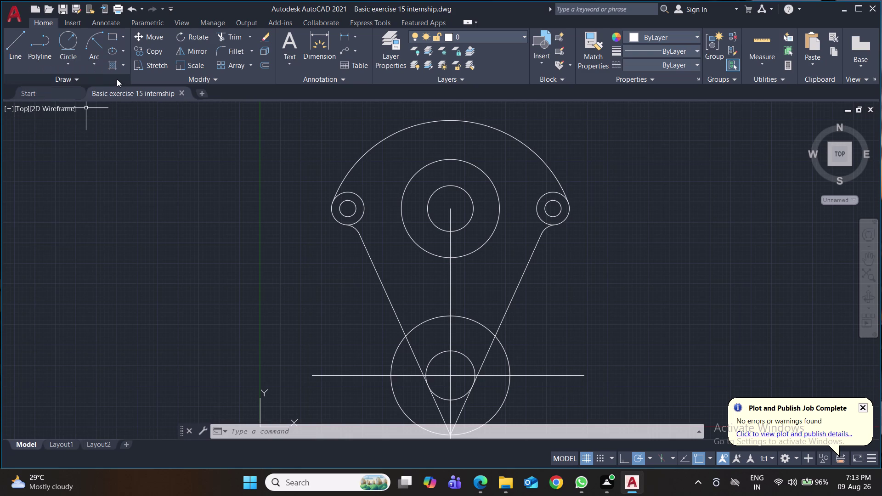
click(90, 47)
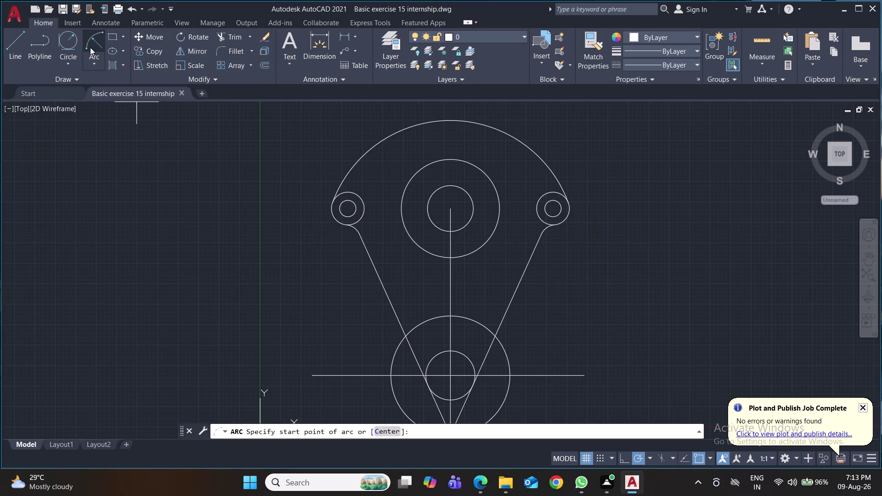
click(93, 60)
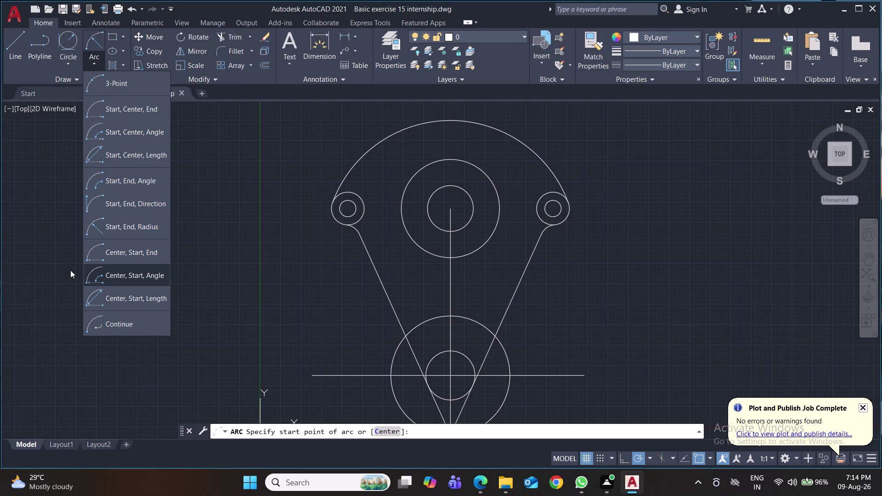
click(43, 251)
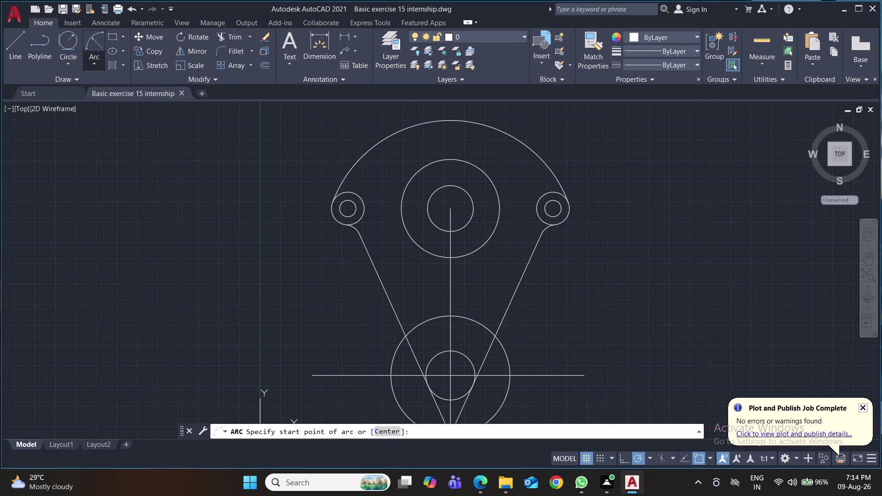
key(ctrl+s)
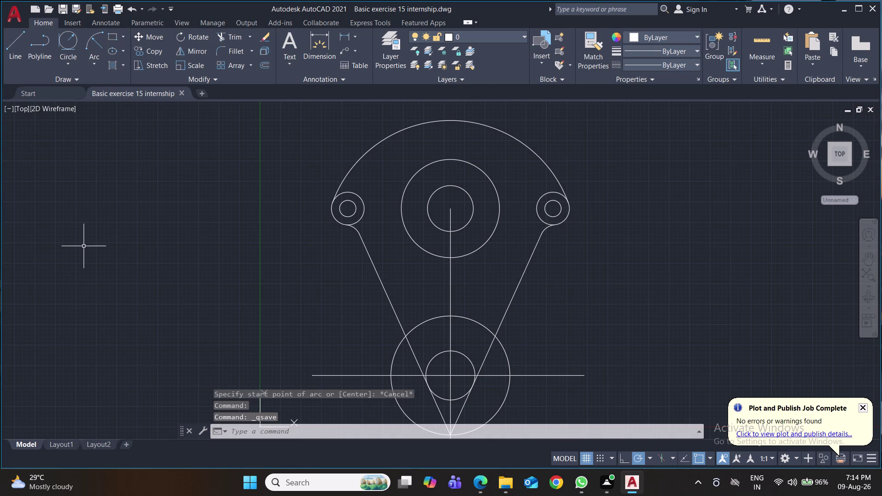
click(18, 50)
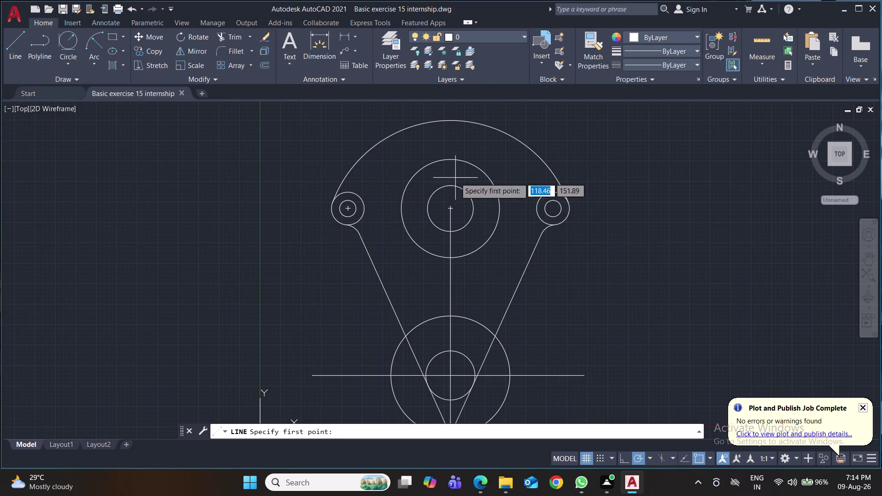
Draw the right arm line from the central ring to the right small circle.
click(551, 192)
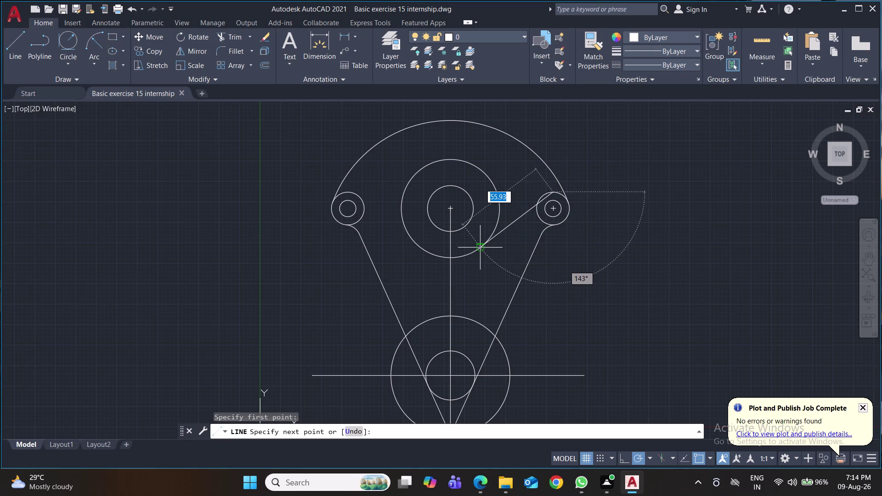
key(Escape)
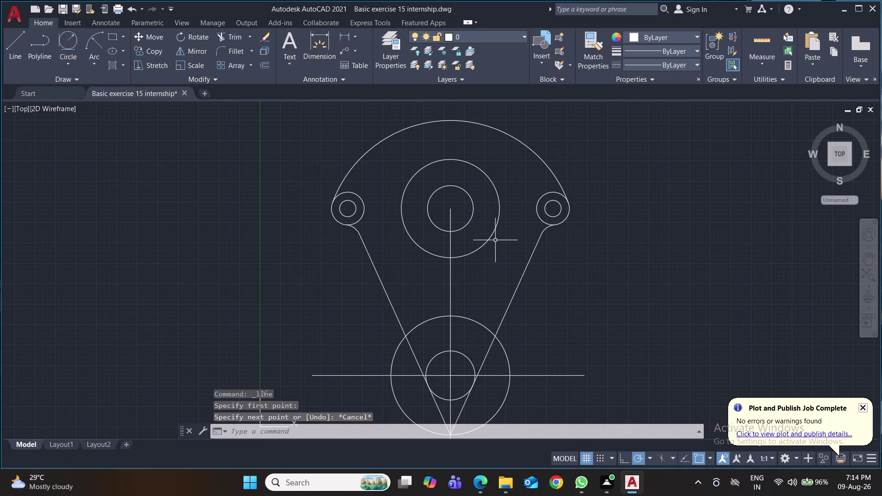
key(l)
key(Return)
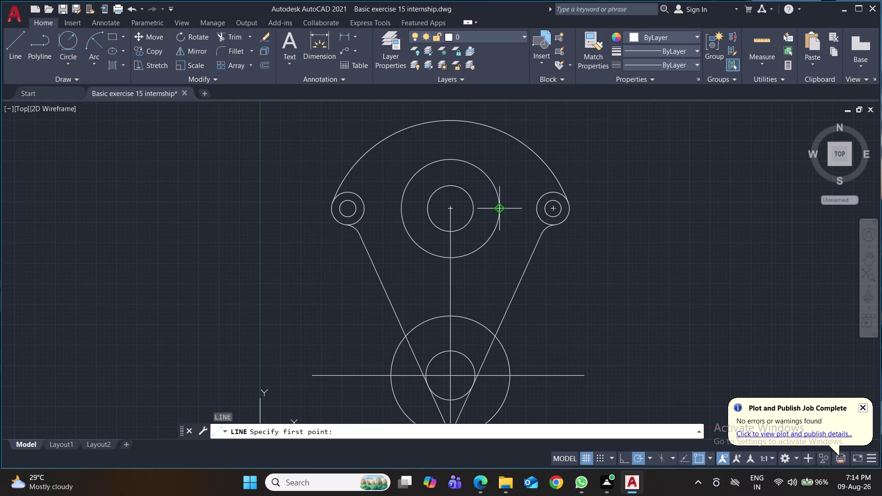
click(488, 242)
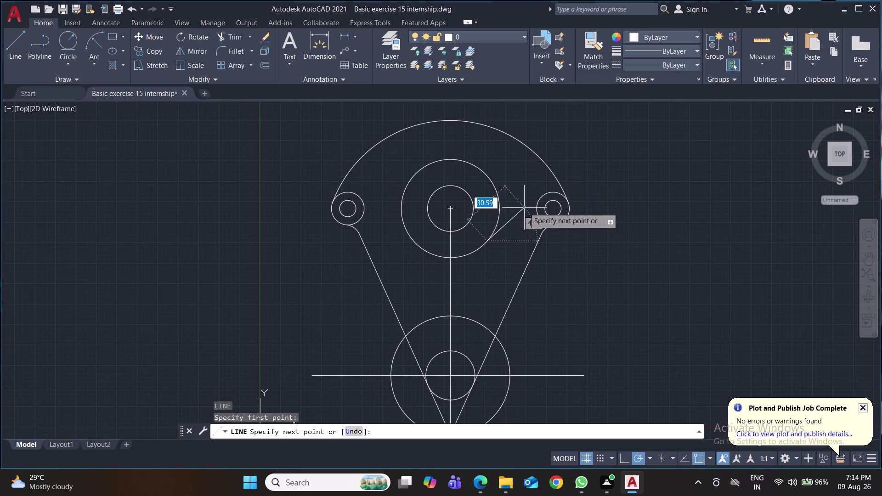
click(541, 196)
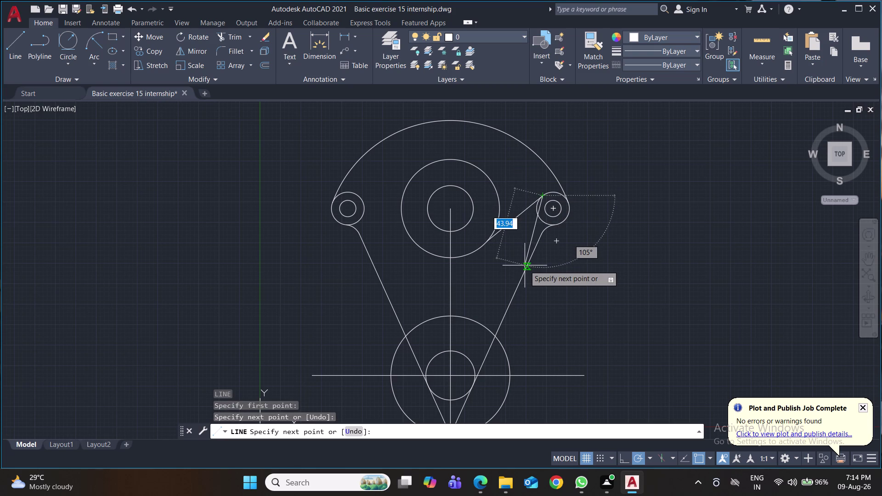
key(Return)
Draw a short horizontal line from the central ring.
key(space)
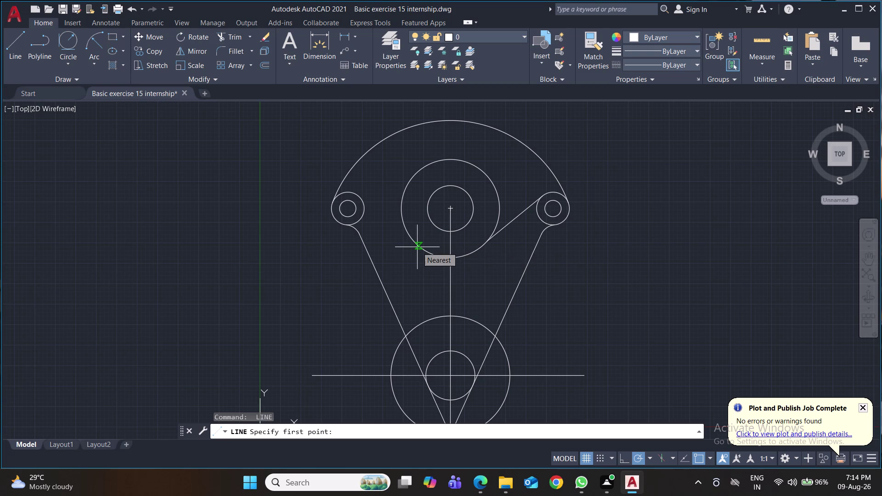
click(487, 240)
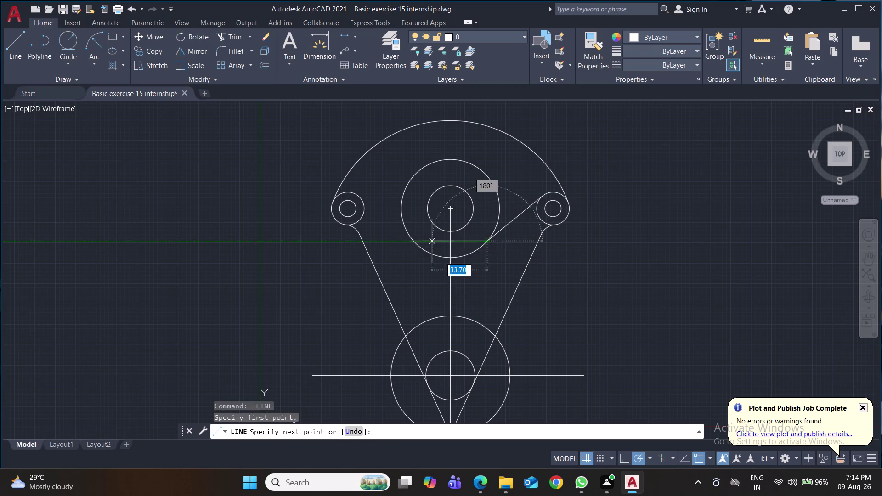
click(395, 241)
key(Return)
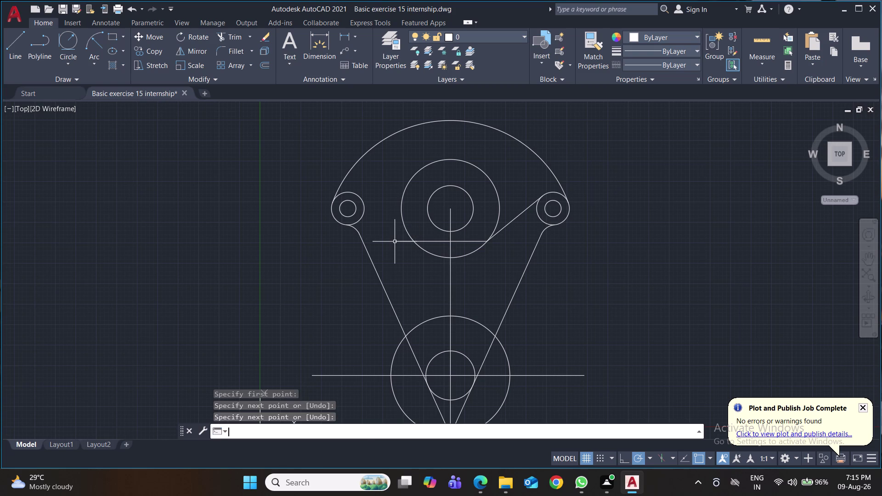
Draw the left arm line from the central ring to the left small circle and save.
key(l)
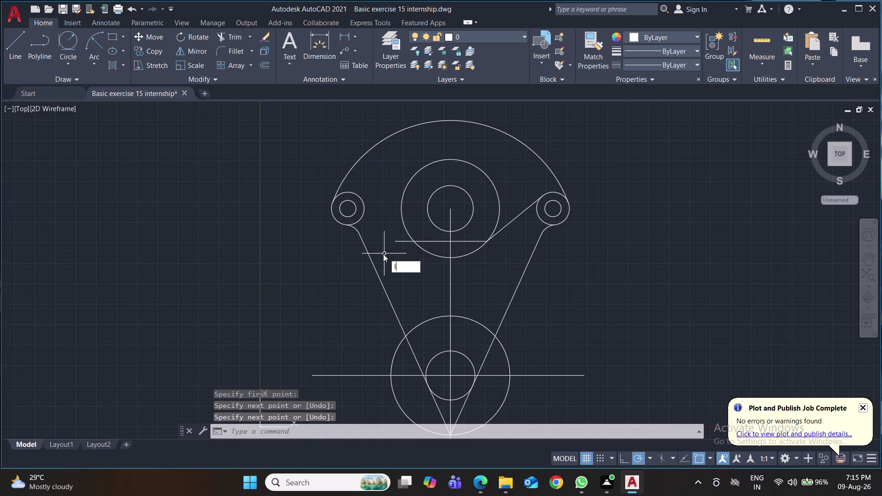
key(Return)
click(412, 241)
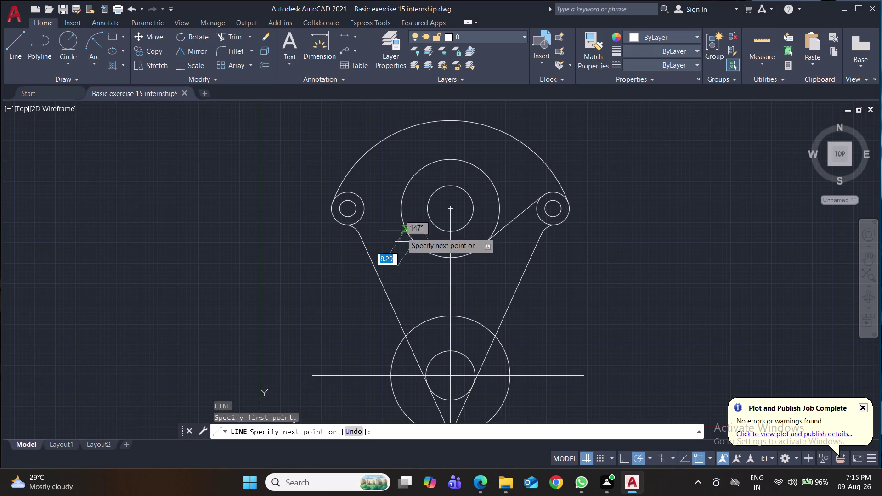
click(362, 198)
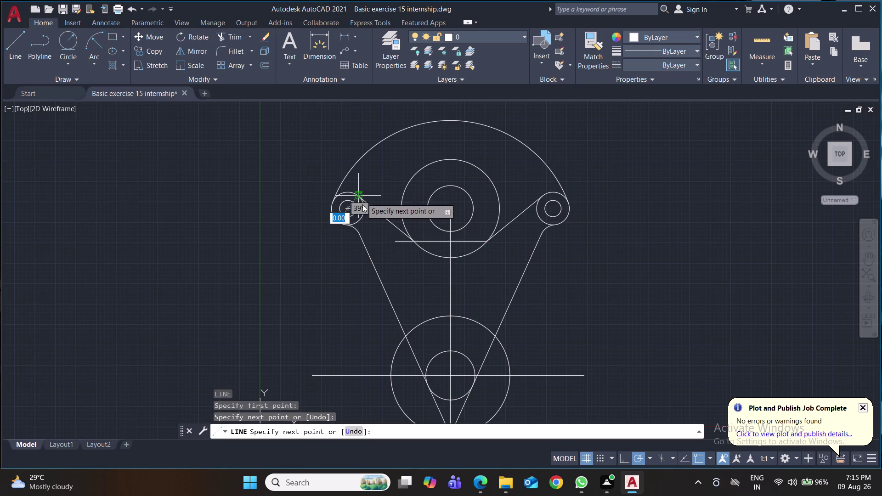
key(ctrl+s)
key(ctrl+s)
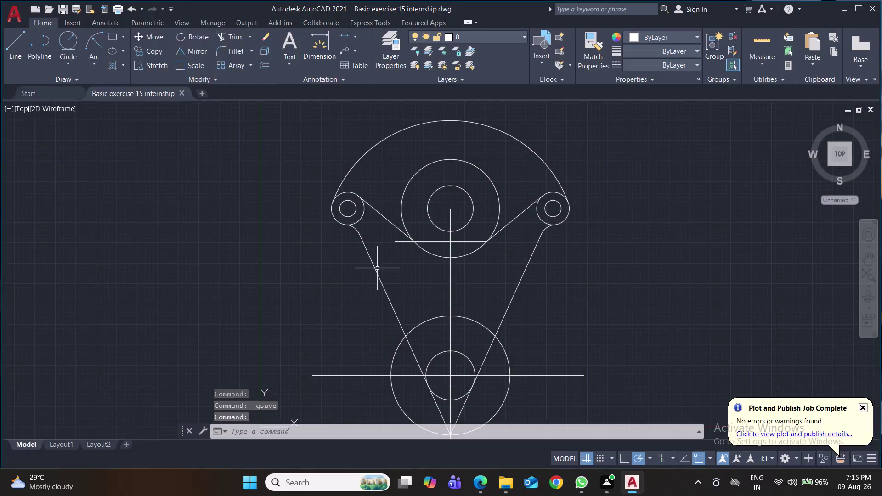
key(ctrl+s)
key(ctrl+s)
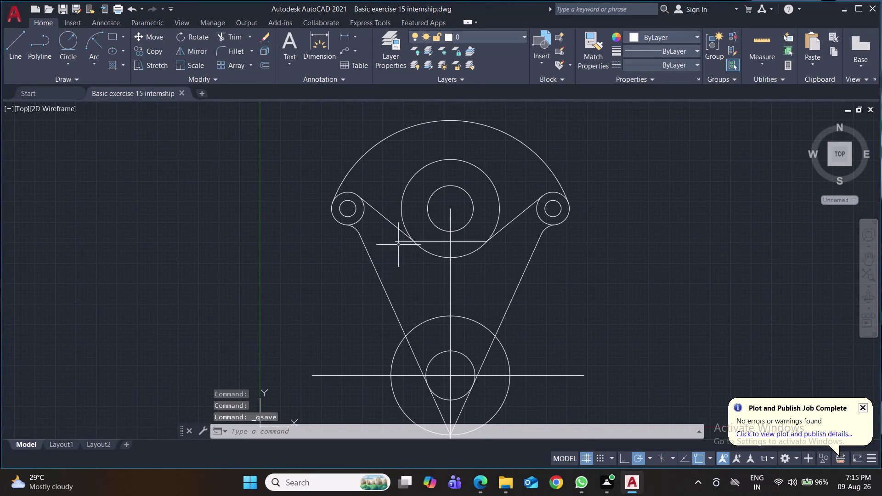
Erase the stray horizontal line and save the drawing again.
click(399, 242)
key(Delete)
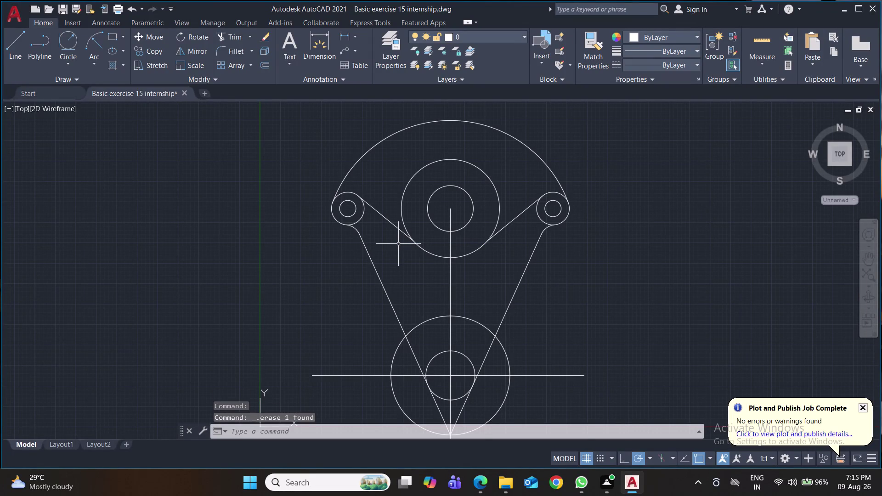
key(ctrl+s)
key(ctrl+s)
key(ctrl+s)
key(ctrl+s)
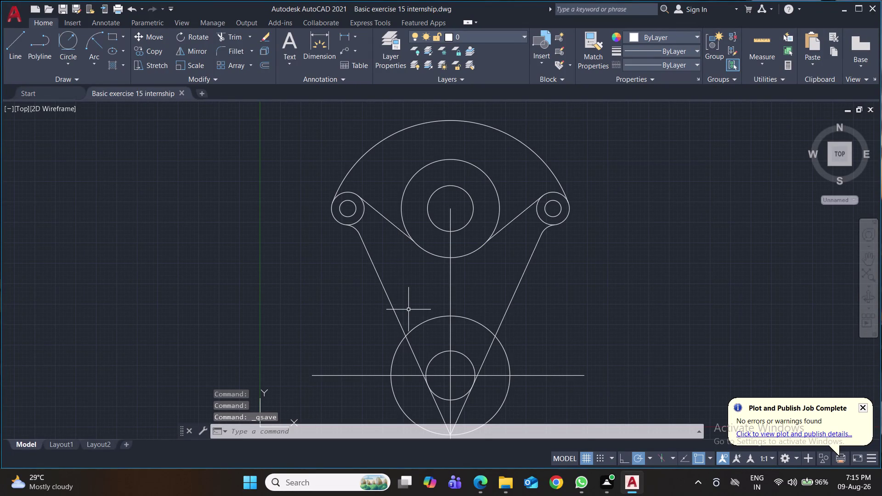
Trim the leftover arc pieces at both arm joints.
text(tr)
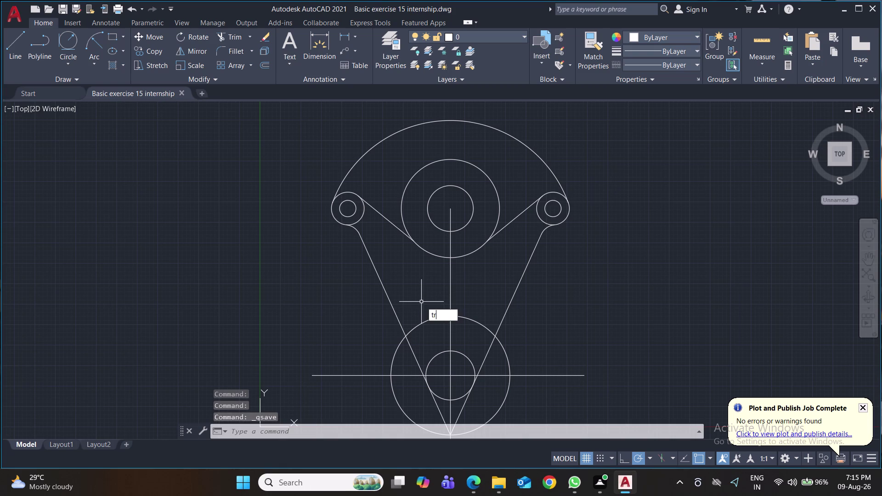
key(Return)
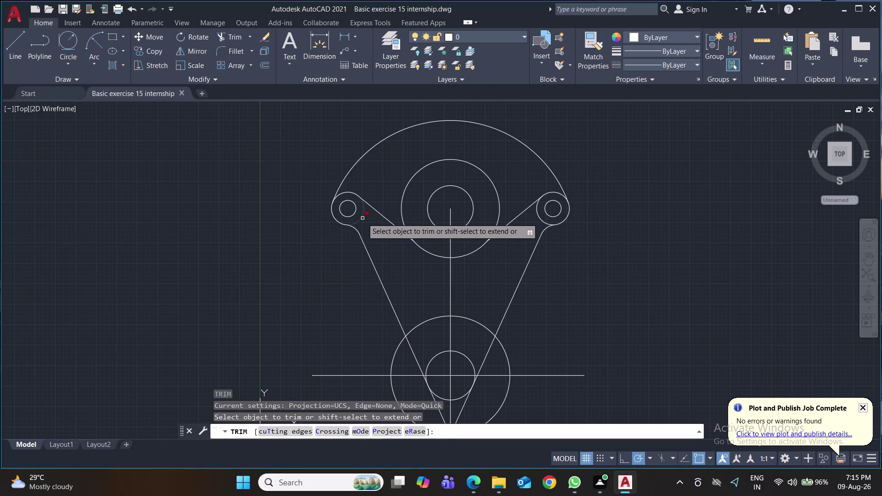
click(362, 219)
click(540, 217)
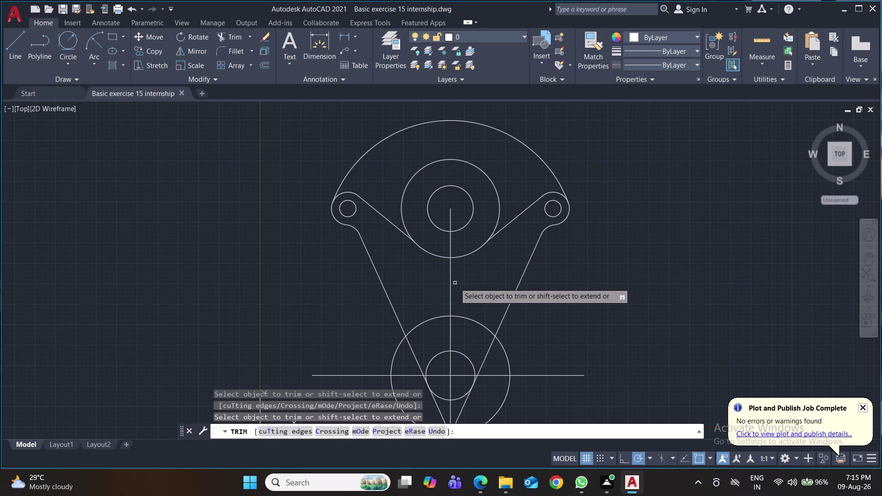
key(ctrl+s)
Save, then delete the vertical centre line between the two hubs.
key(ctrl+s)
key(ctrl+s)
key(ctrl+s)
key(ctrl+s)
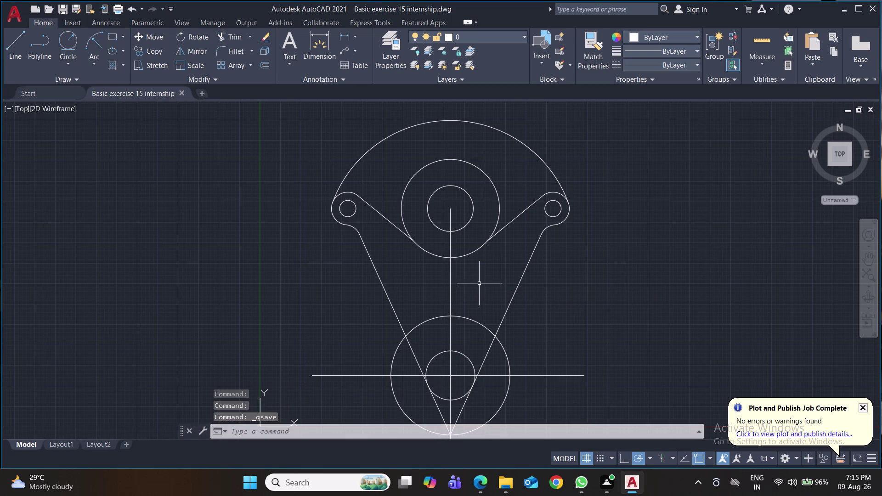
key(ctrl+s)
click(451, 289)
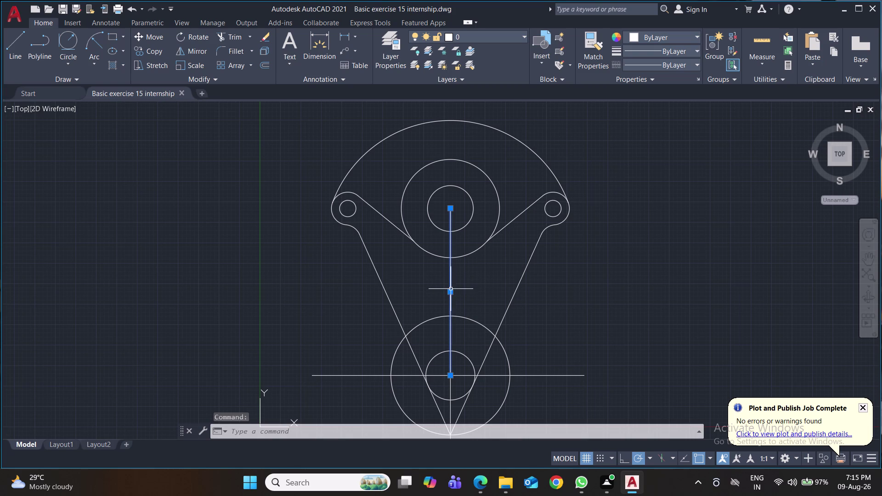
key(Delete)
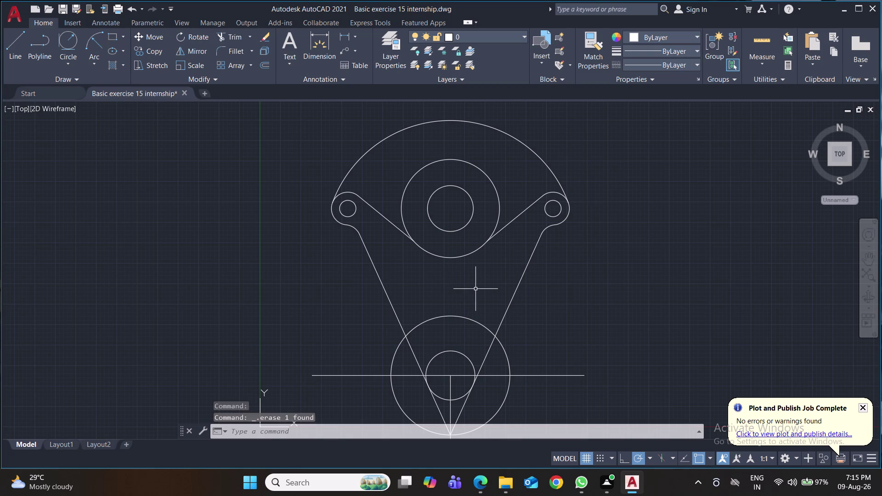
Save the bracket drawing and recentre the view on the whole bracket.
scroll(down, 3)
middle_drag(475, 289, 441, 234)
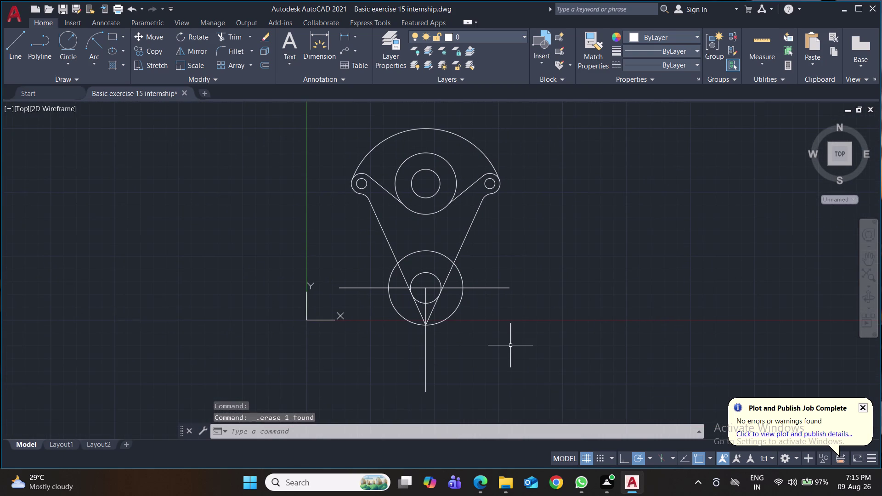
key(ctrl+s)
key(ctrl+s)
key(ctrl+s)
key(ctrl+s)
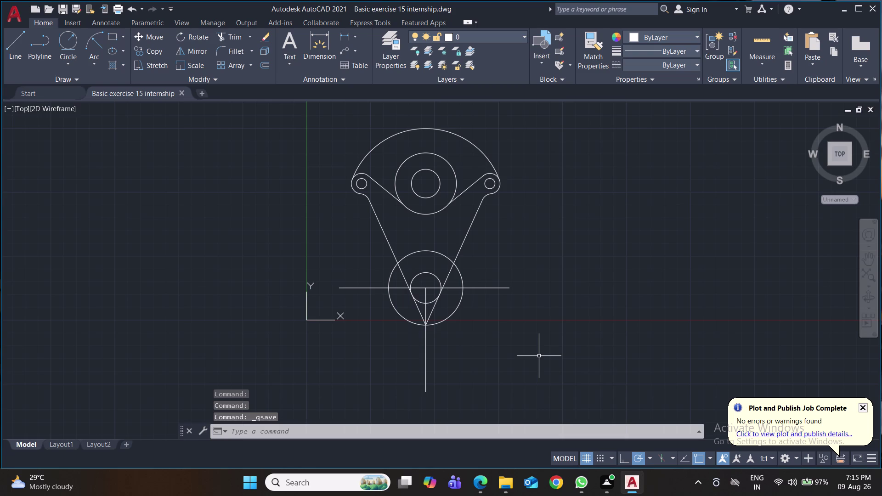
scroll(up, 3)
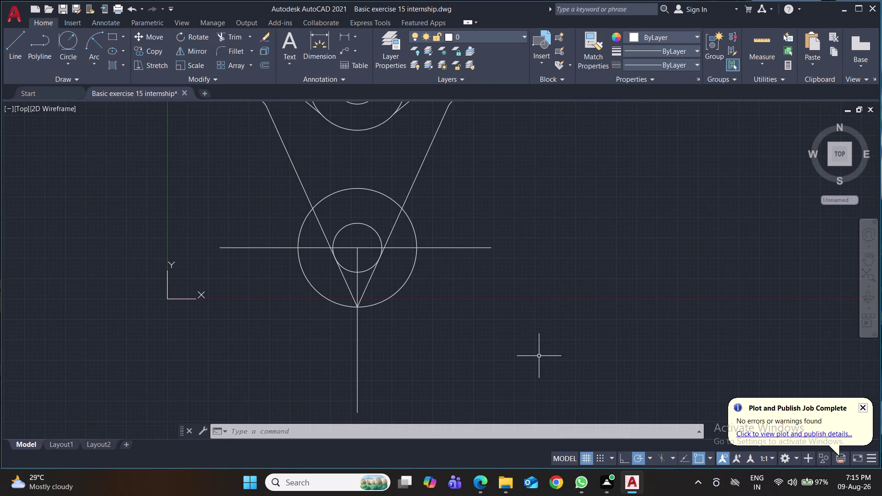
scroll(down, 3)
middle_drag(538, 356, 474, 366)
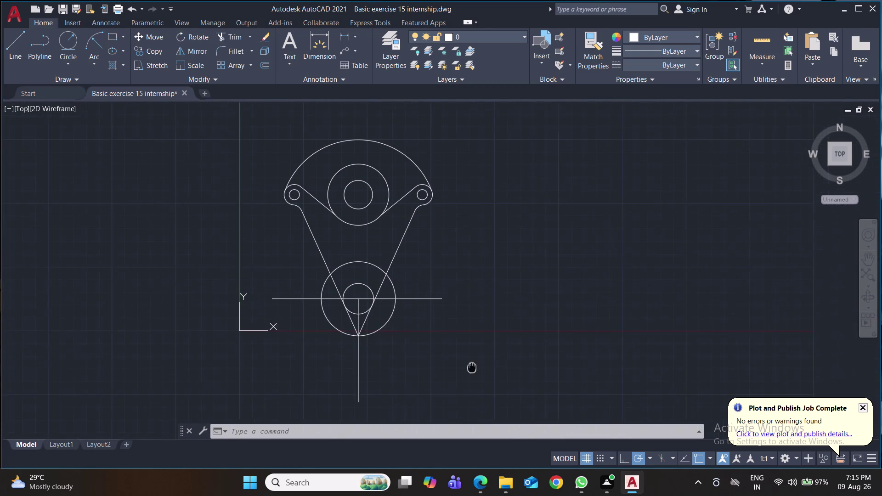
middle_drag(473, 366, 442, 362)
Select the upper bracket arm for a polar array centred on the lower hub.
text(a)
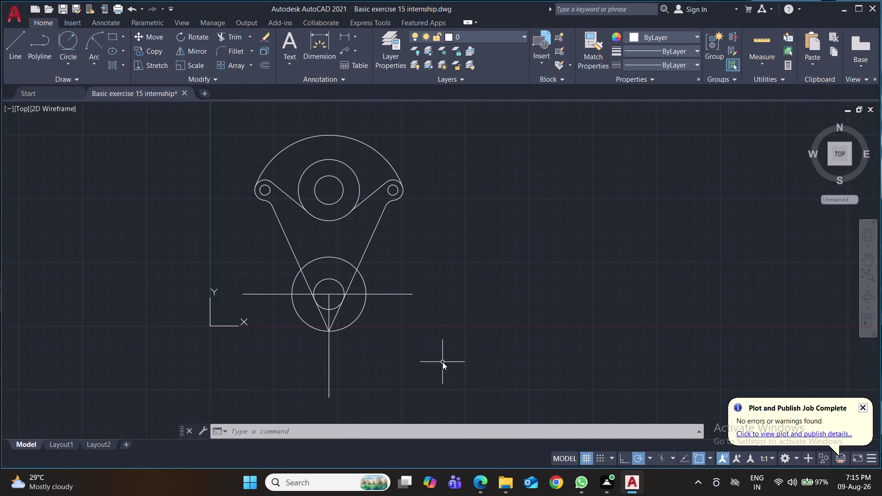
text(r)
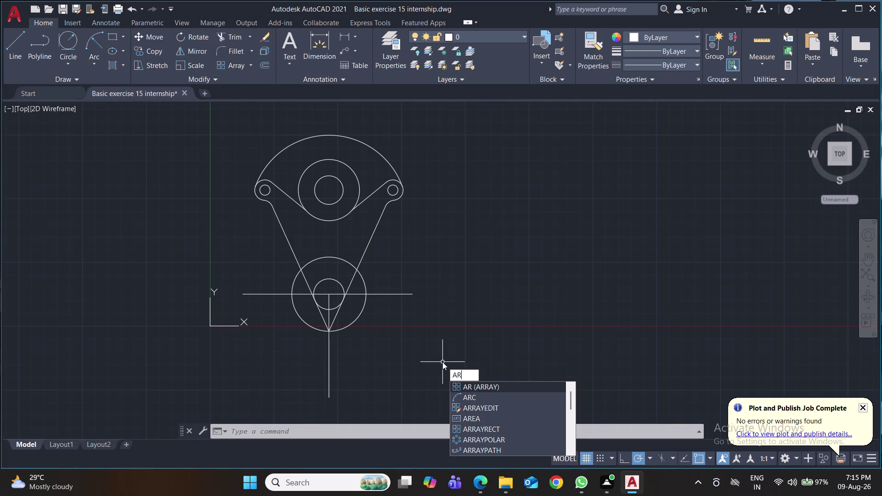
key(Return)
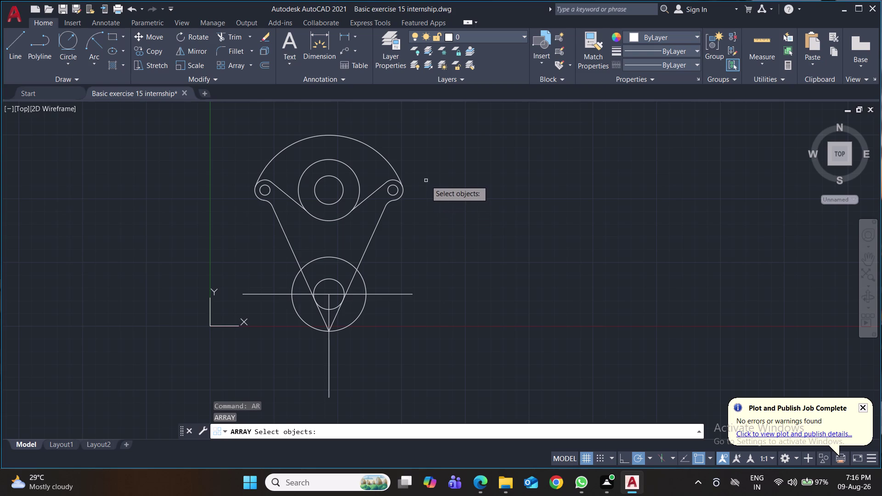
click(423, 149)
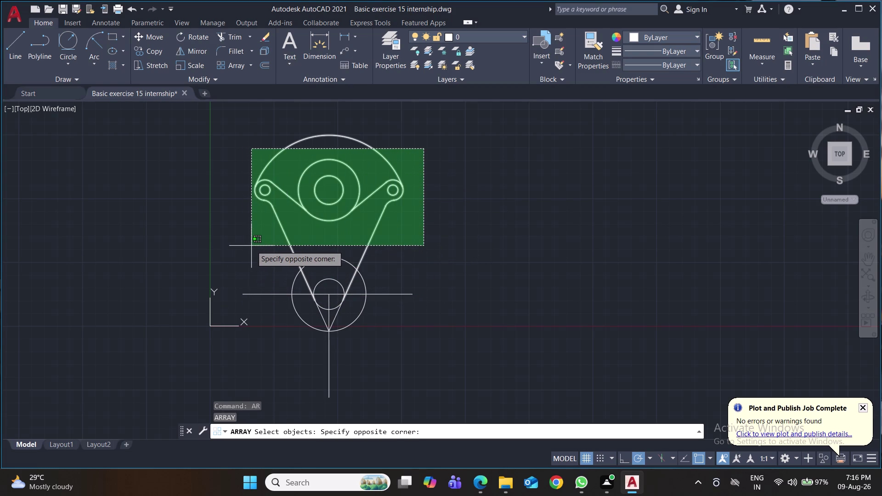
click(252, 245)
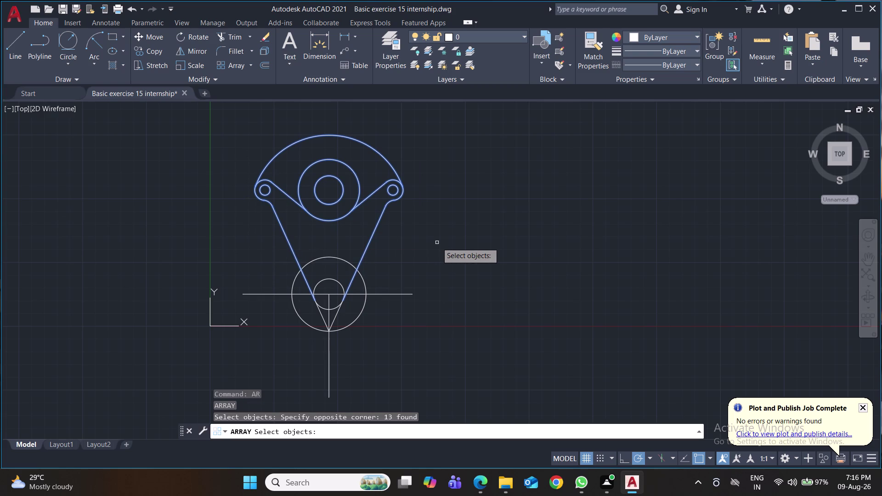
key(Return)
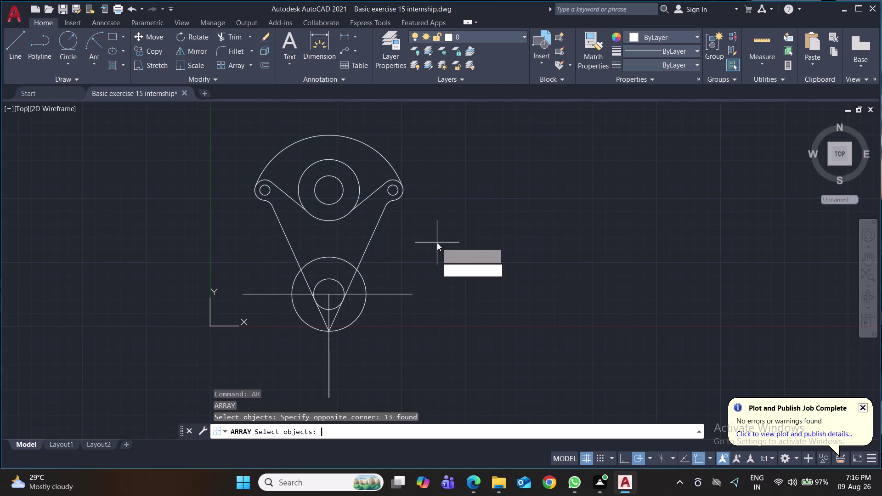
drag(456, 296, 437, 243)
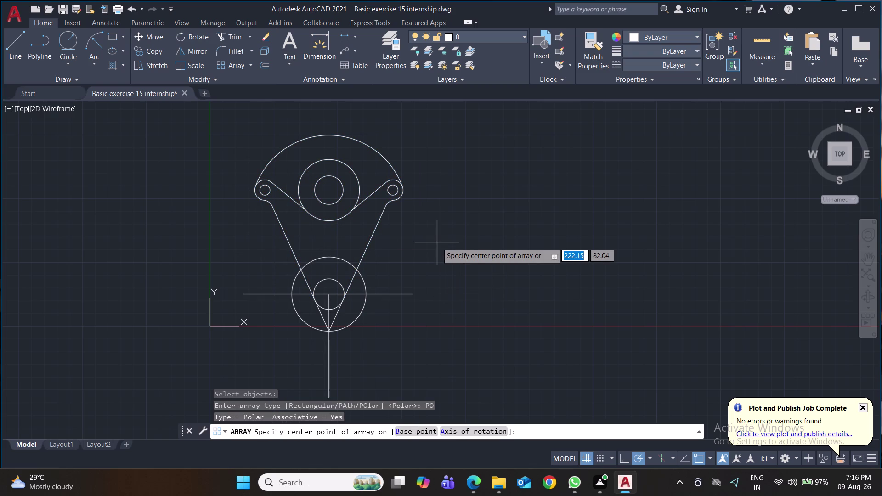
click(330, 296)
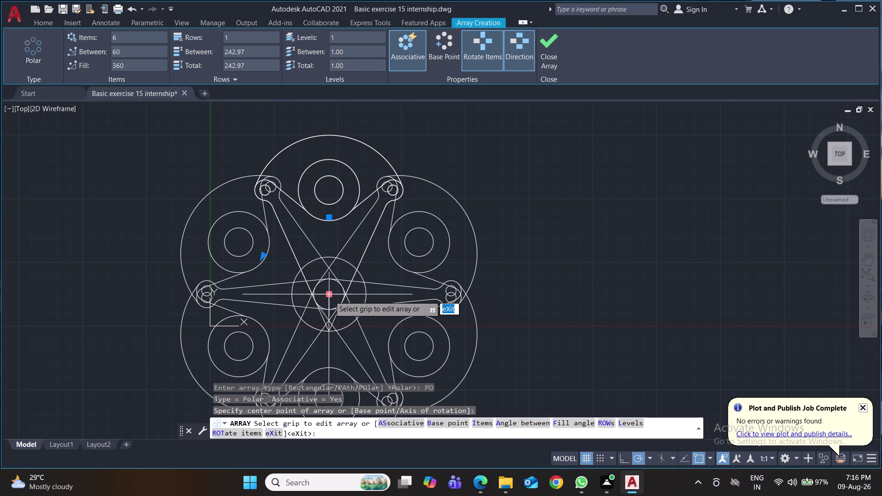
Set the polar array to 4 items spaced 90 degrees apart and save.
click(138, 34)
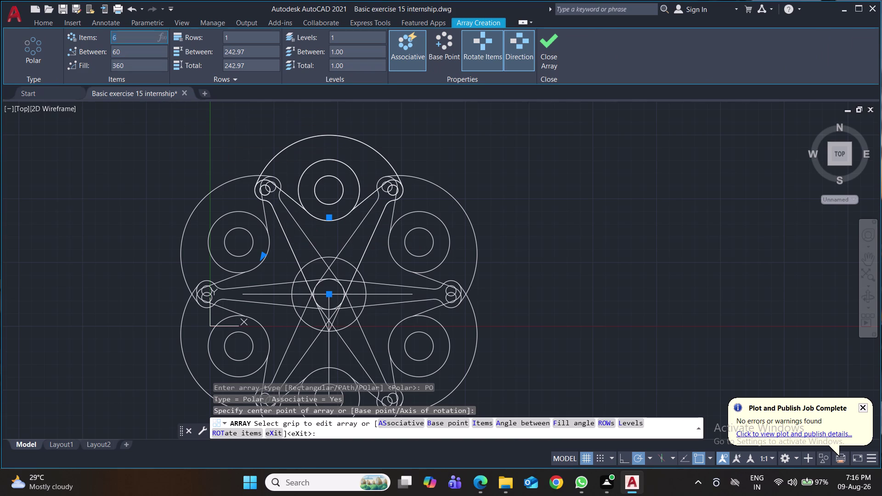
key(4)
click(152, 49)
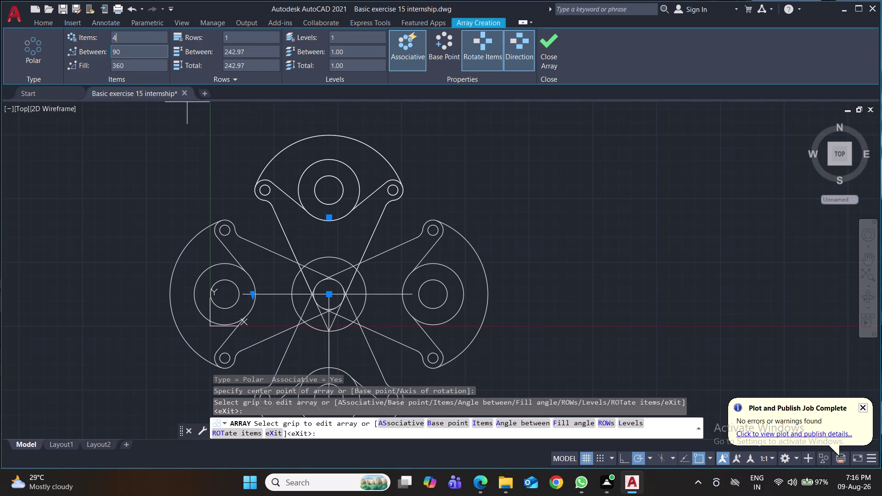
click(153, 50)
text(60)
click(151, 38)
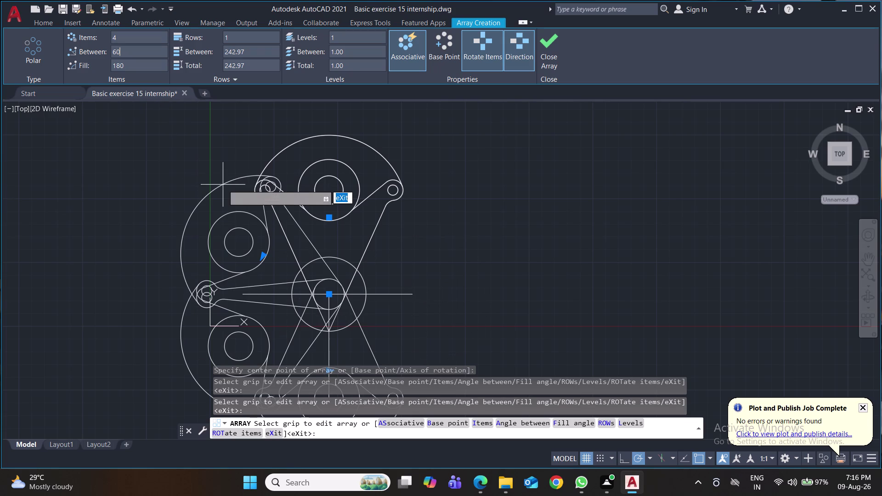
drag(137, 52, 124, 51)
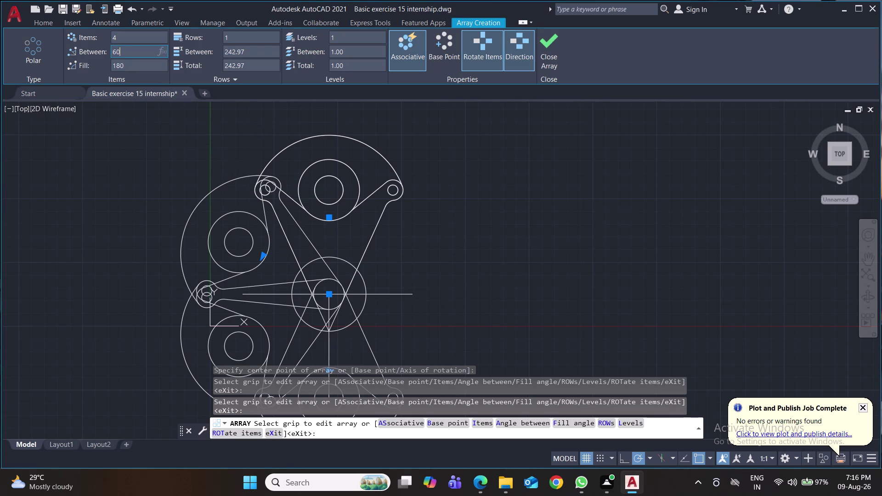
drag(124, 51, 100, 52)
text(90)
click(145, 144)
scroll(down, 3)
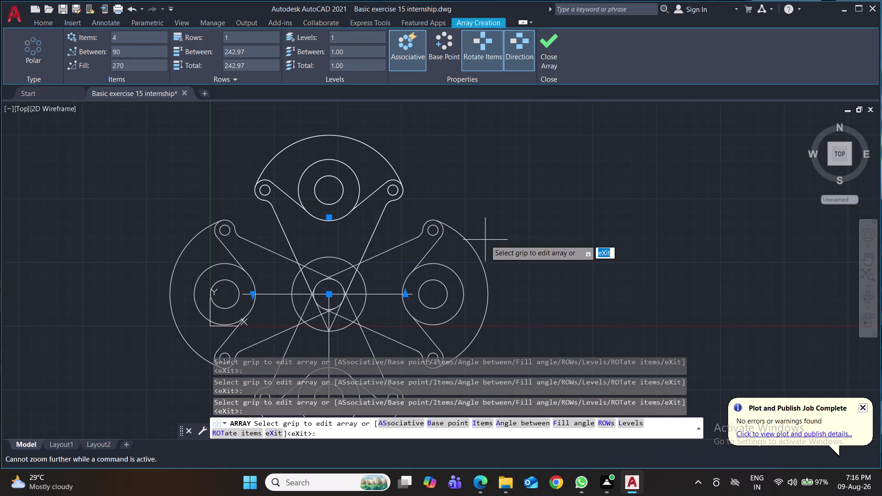
middle_drag(520, 254, 494, 194)
scroll(down, 3)
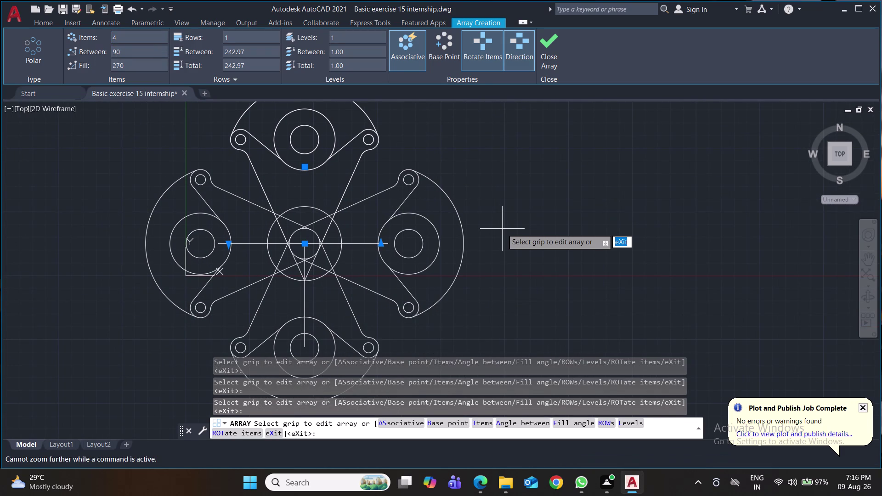
key(ctrl+s)
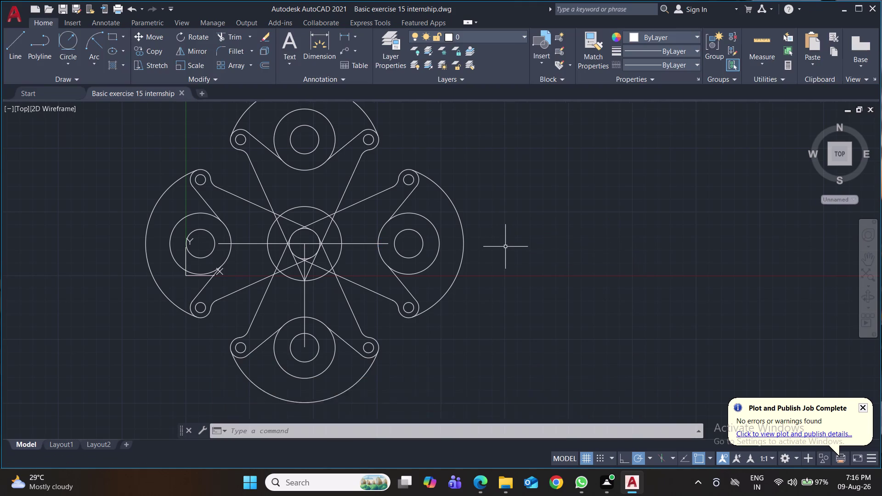
Save, recentre the bracket view and launch the radius-10 FILLET command.
key(ctrl+s)
key(ctrl+s)
key(ctrl+s)
middle_drag(607, 209, 609, 221)
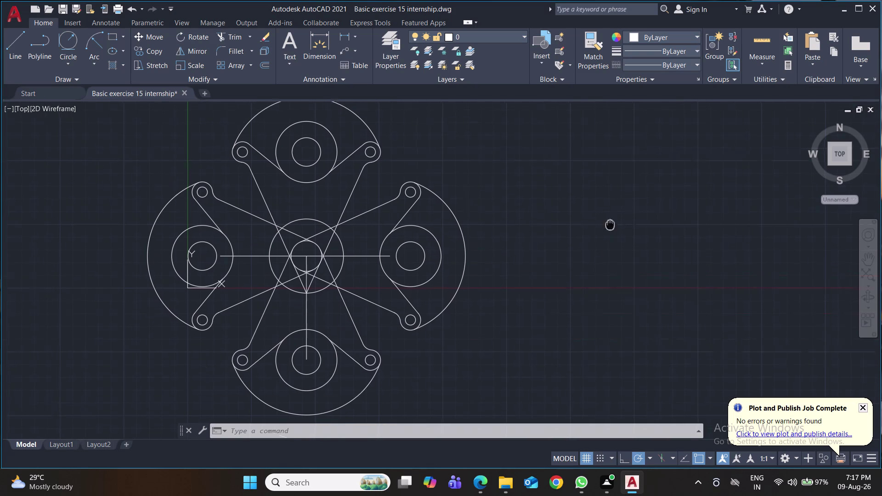
middle_drag(609, 221, 595, 241)
key(f)
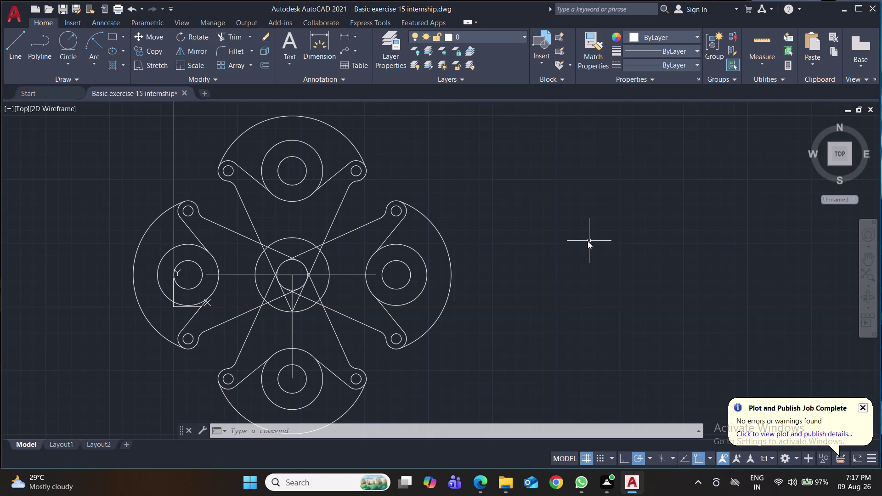
key(Return)
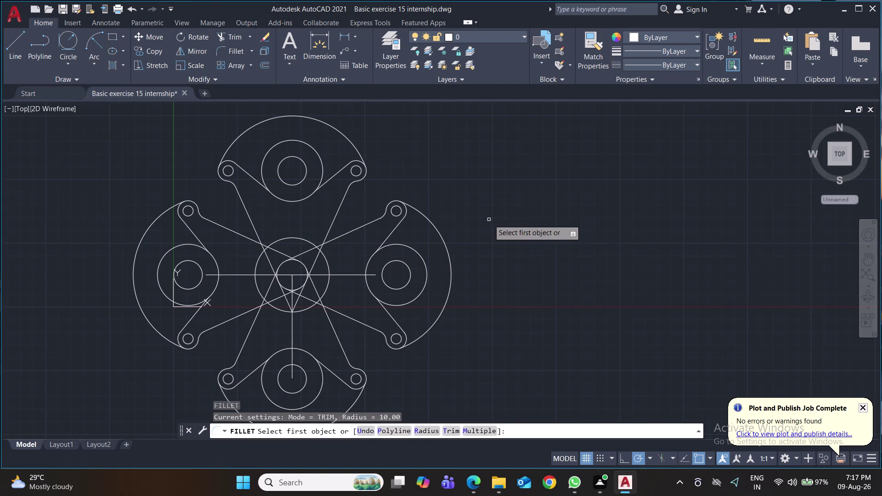
Cancel the fillet and explode the whole four-arm bracket array with EX.
key(ctrl+s)
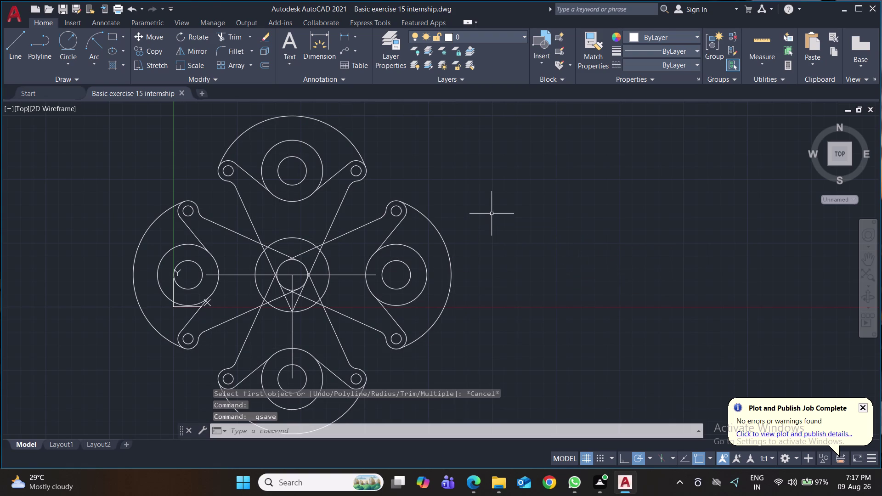
text(ex)
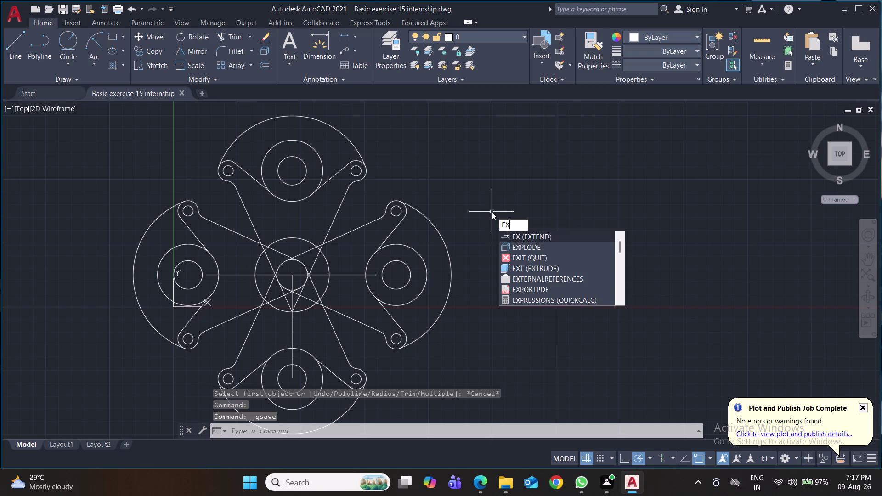
click(524, 248)
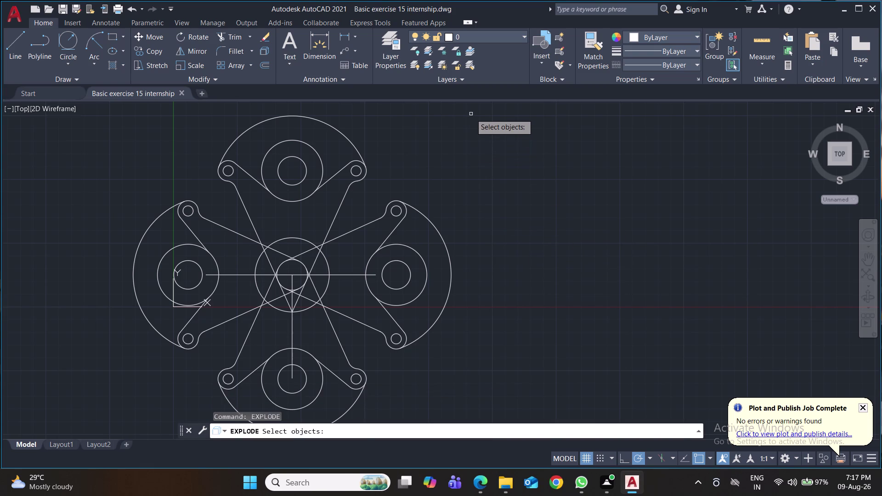
click(472, 108)
click(137, 403)
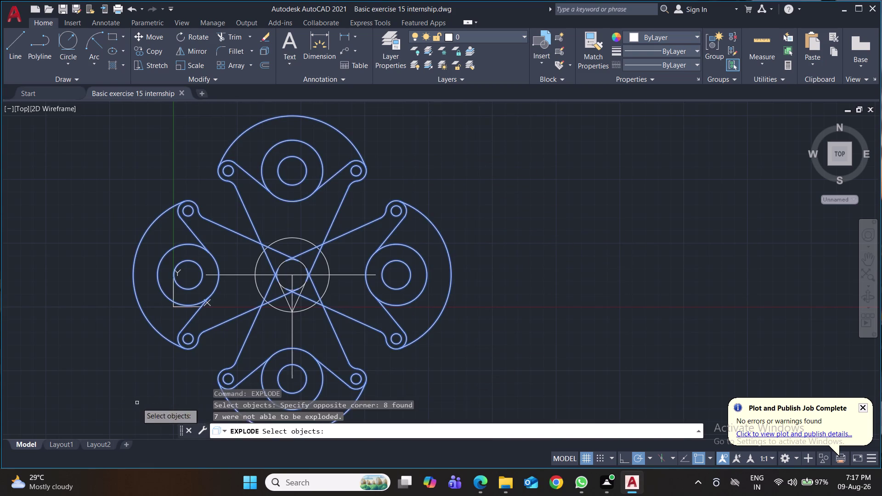
middle_drag(504, 365, 506, 317)
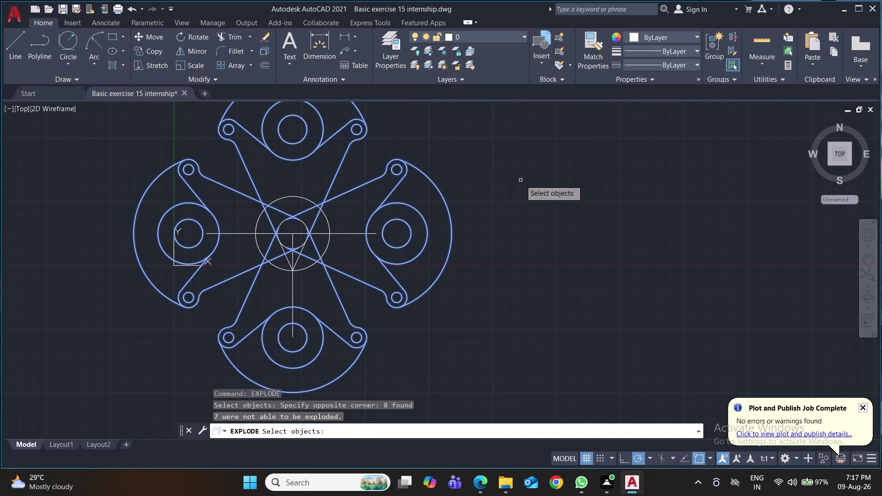
key(Return)
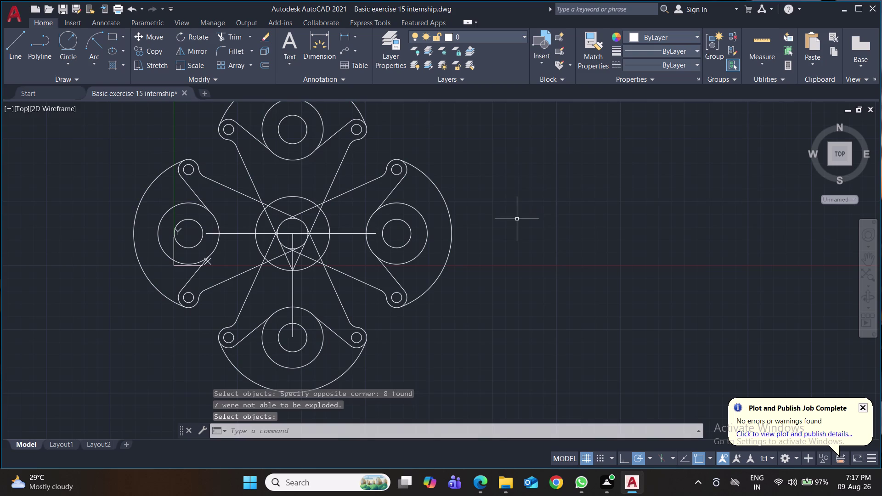
Recentre the view, save the drawing and restart the fillet command.
middle_drag(517, 218, 520, 288)
key(ctrl+s)
key(f)
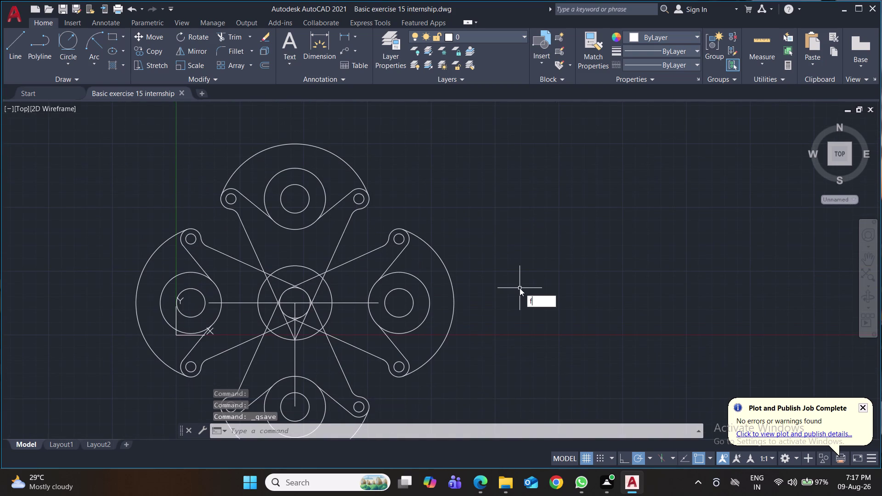
key(Return)
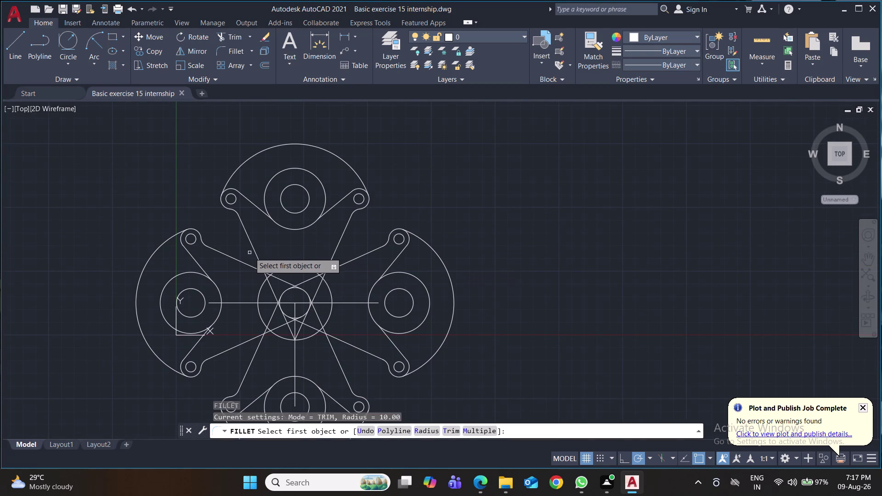
Set the fillet radius to 10 and round the first two inner arm corners.
click(254, 251)
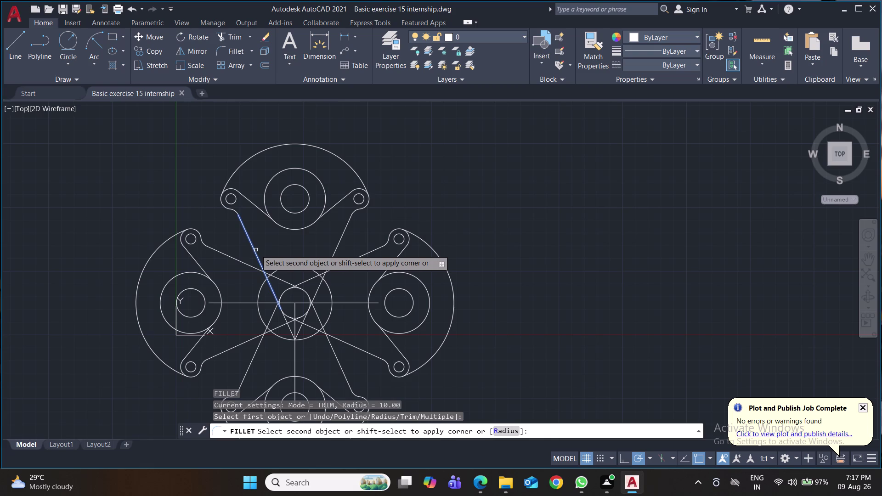
key(r)
key(Return)
text(10)
key(Return)
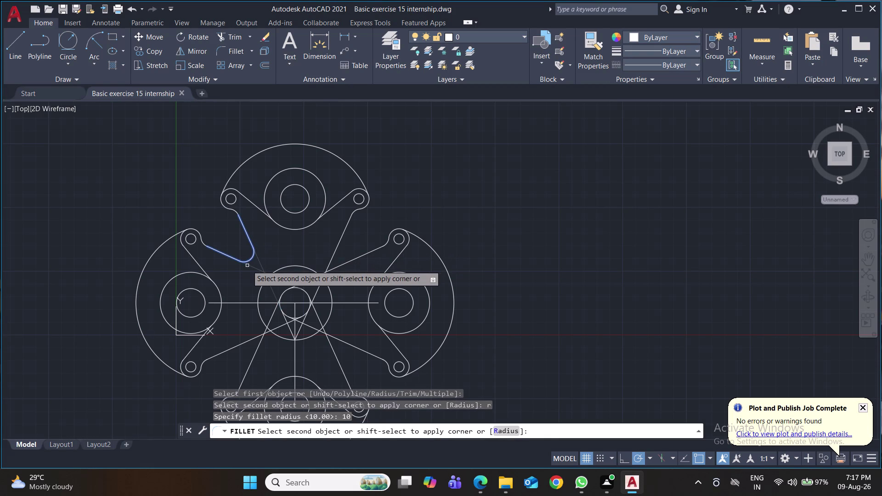
click(247, 265)
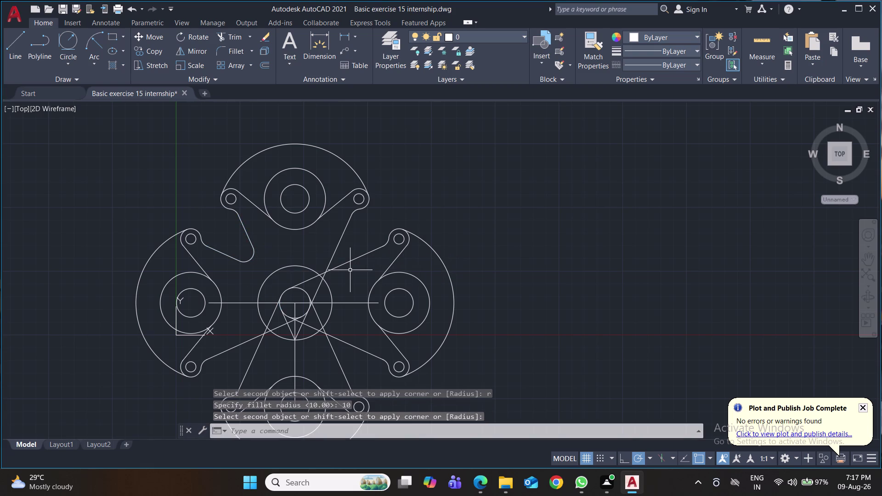
key(space)
click(338, 246)
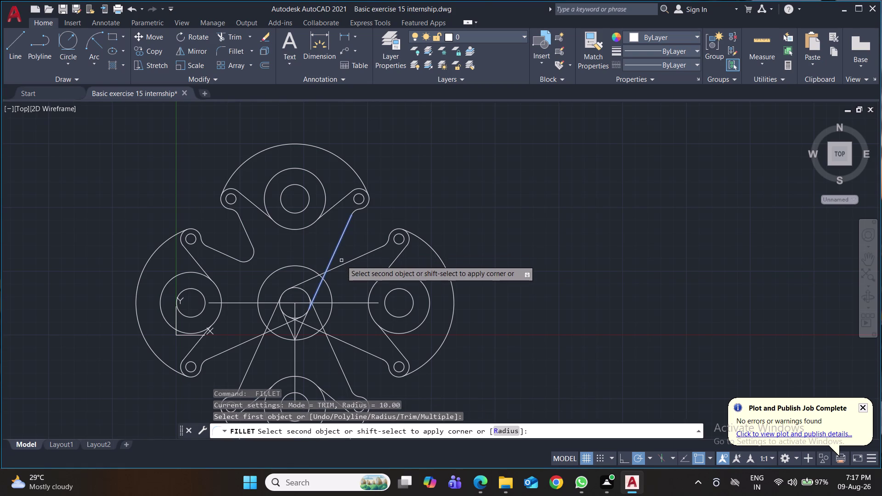
click(343, 263)
Round the remaining two inner corners, including the lower-left one.
middle_drag(349, 330, 355, 264)
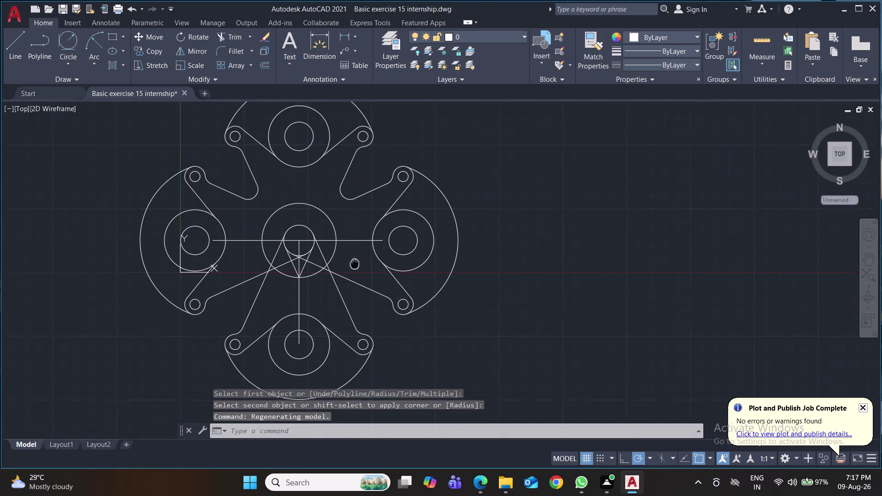
middle_drag(354, 263, 355, 261)
key(space)
click(353, 278)
click(339, 291)
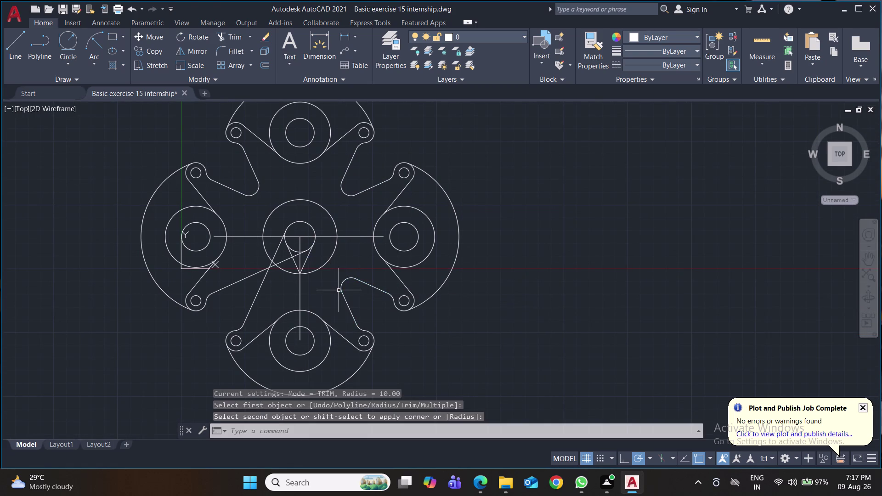
key(space)
click(258, 288)
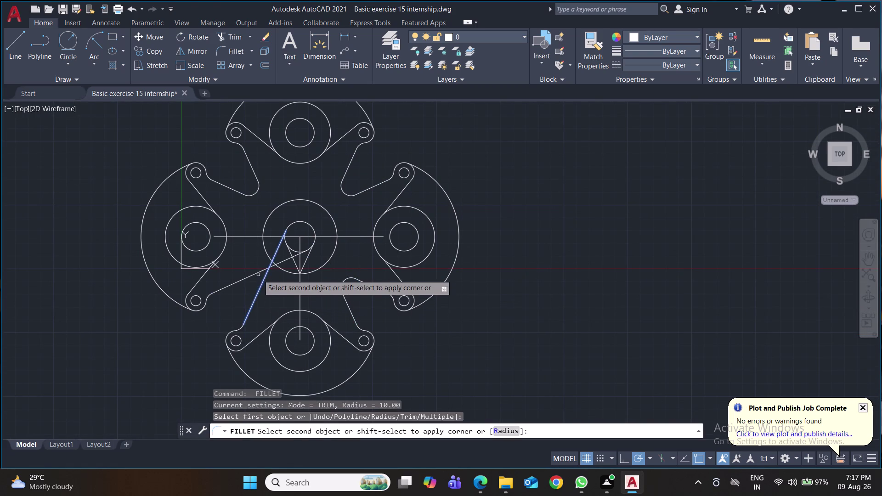
click(259, 273)
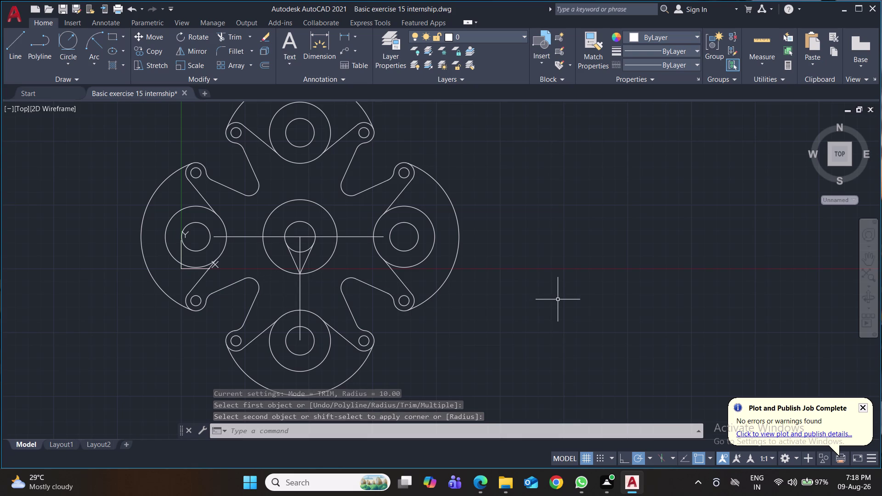
click(350, 236)
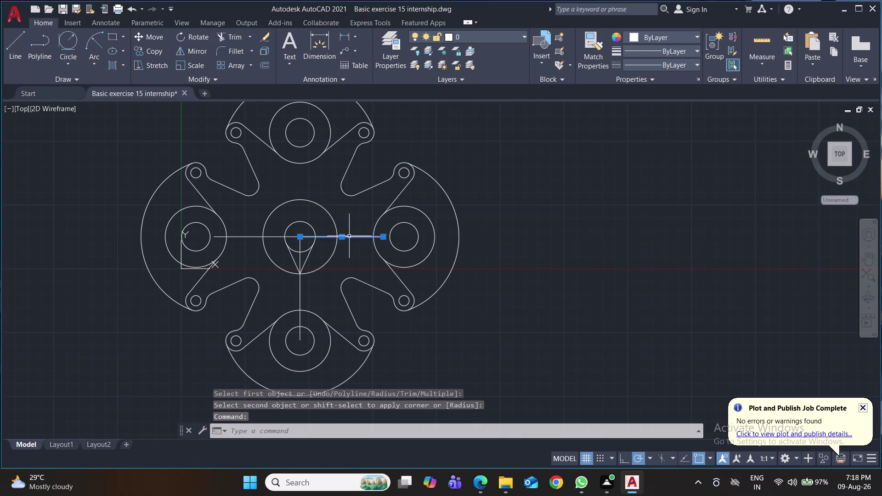
Erase the horizontal and vertical centre lines through the hub and save the drawing.
click(252, 237)
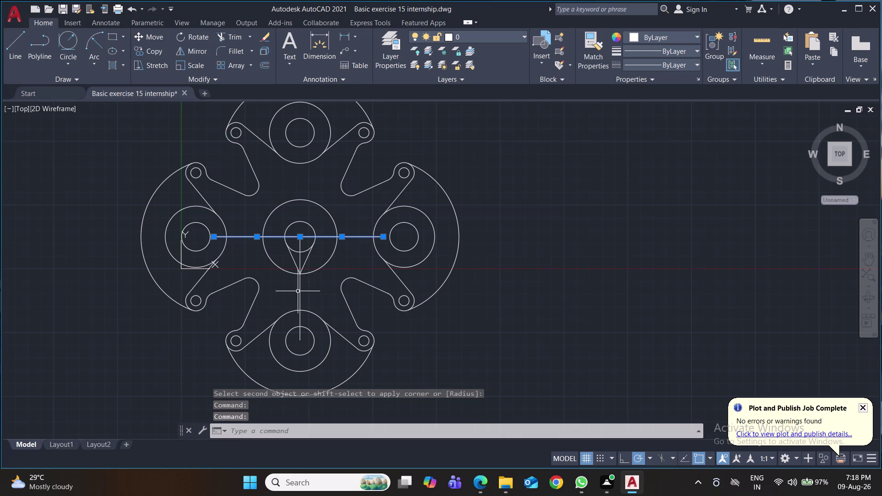
click(299, 291)
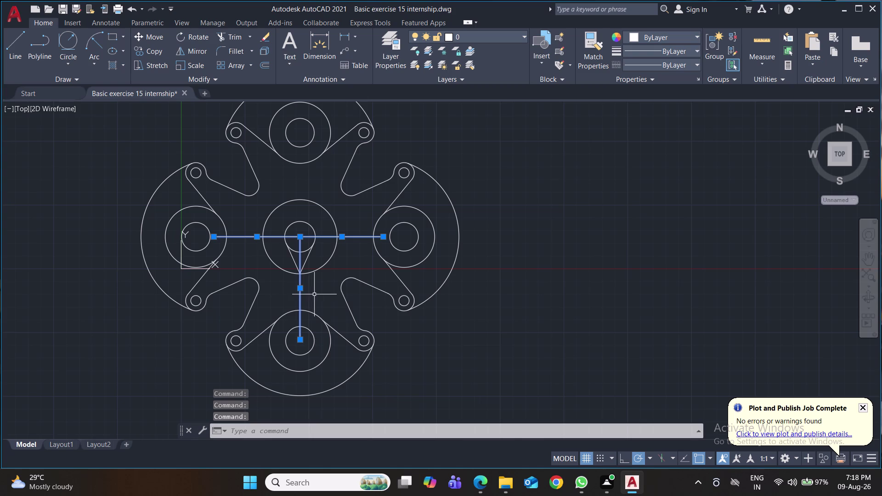
key(Delete)
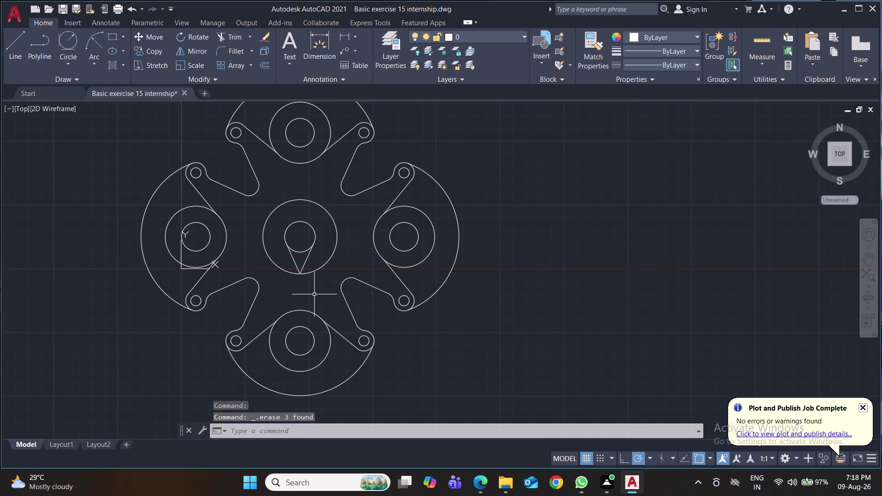
key(ctrl+s)
key(ctrl+s)
key(ctrl+s)
key(ctrl+s)
key(ctrl+s)
key(ctrl+s)
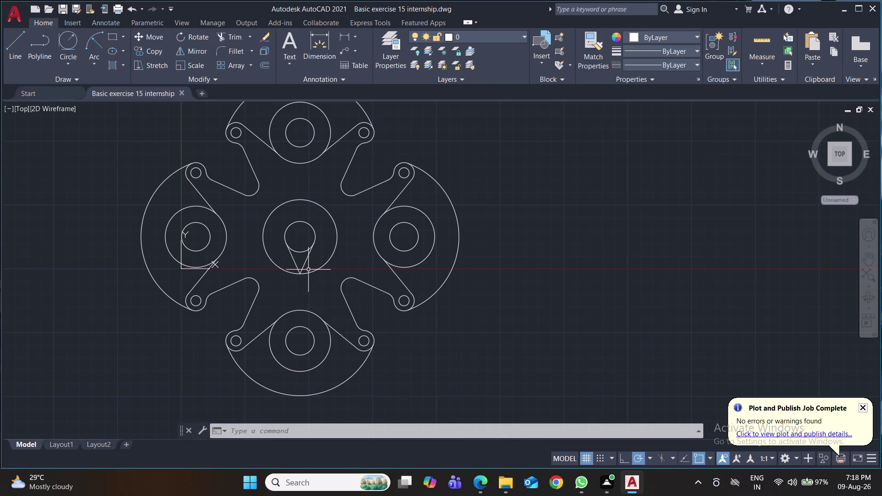
middle_drag(344, 263, 330, 312)
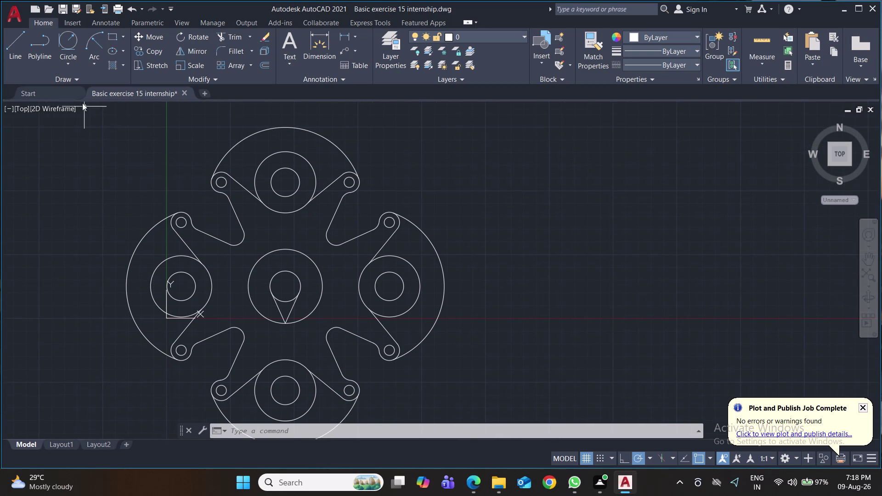
Draw two slanted lines from the hub's V point toward the upper-right and upper-left arms, then save.
click(17, 39)
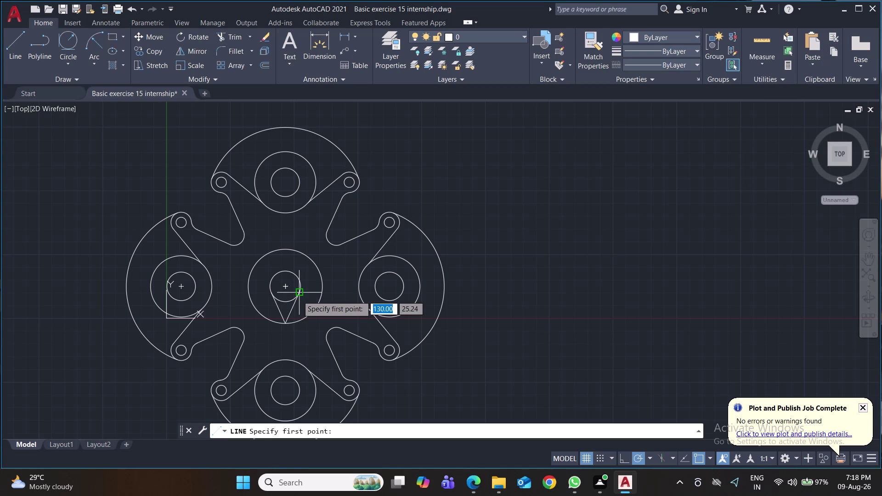
click(299, 295)
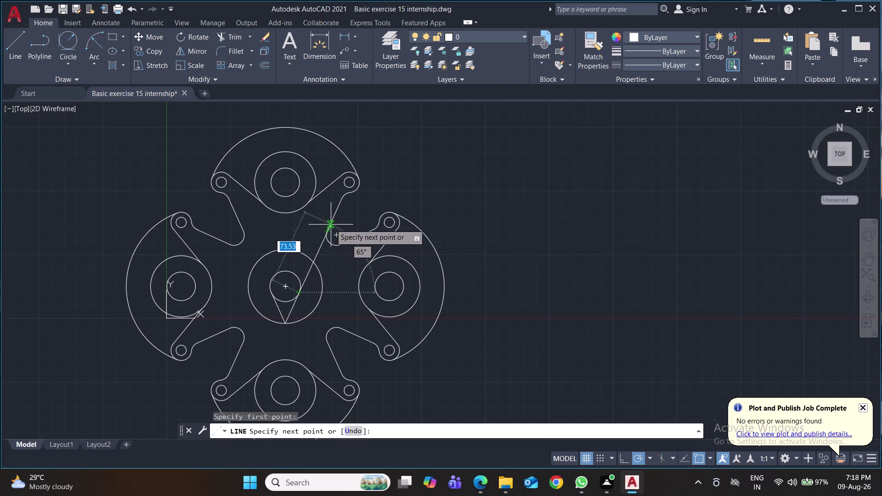
click(343, 198)
key(Return)
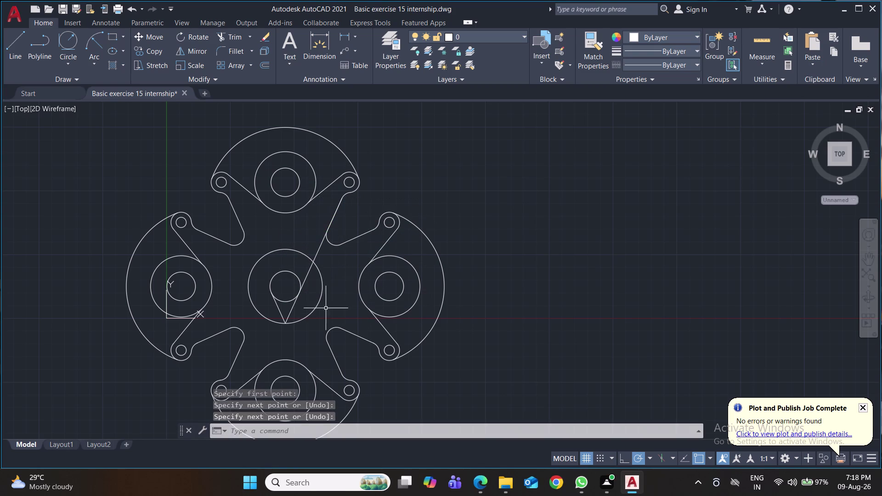
key(space)
click(269, 292)
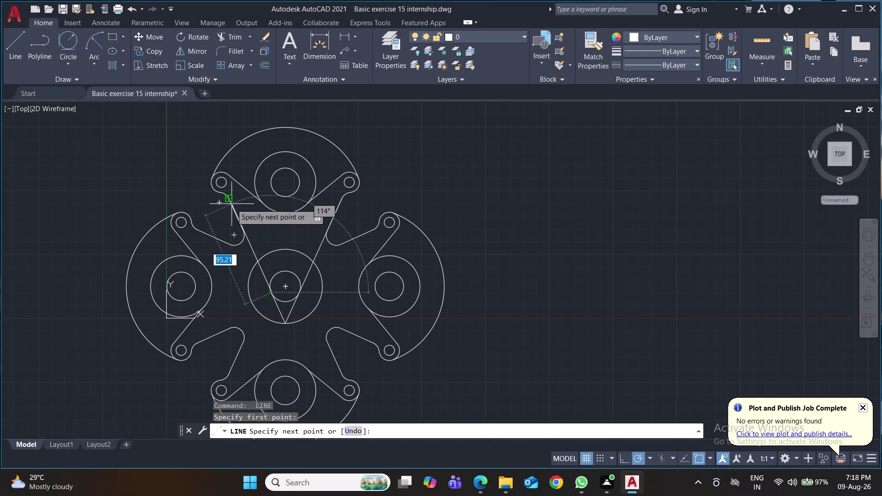
click(240, 229)
key(Return)
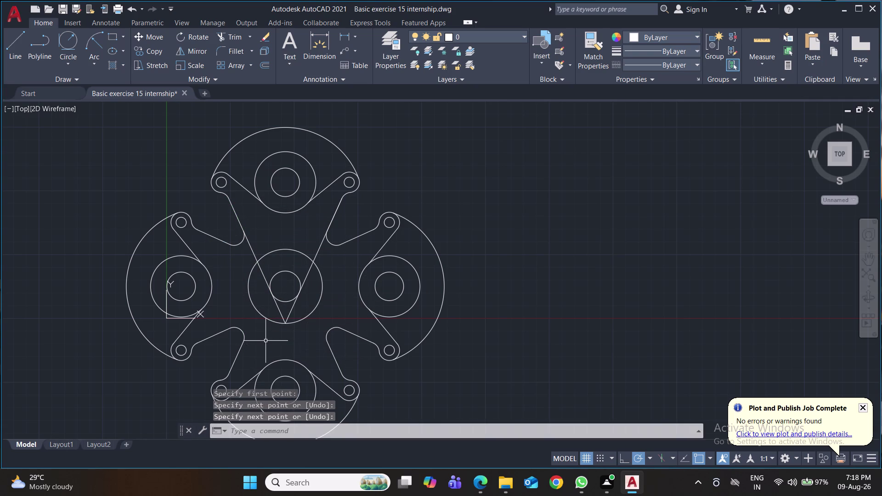
key(ctrl+s)
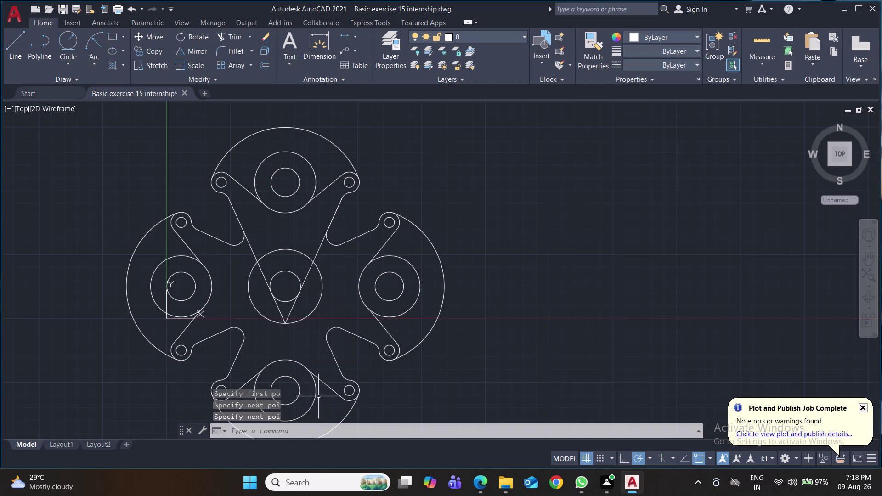
key(ctrl+s)
key(ctrl+s)
middle_drag(515, 339, 533, 303)
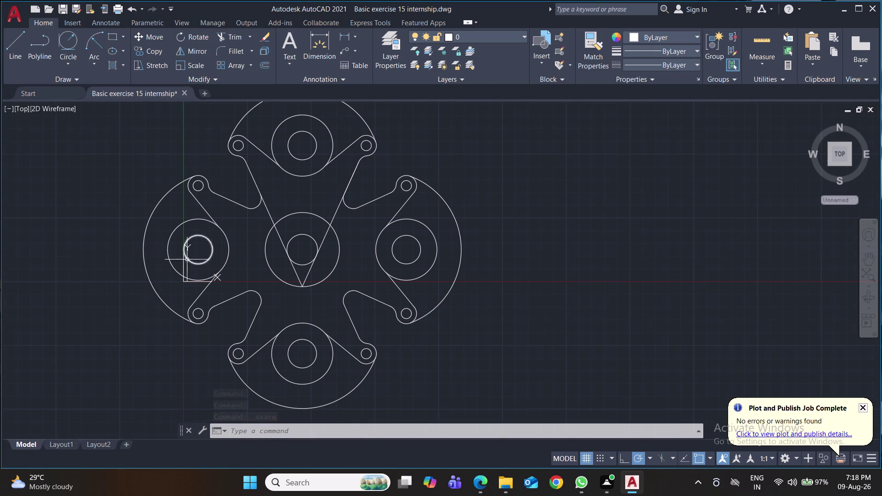
Move the UCS origin to the lower left, clear of the bracket, and save.
click(183, 283)
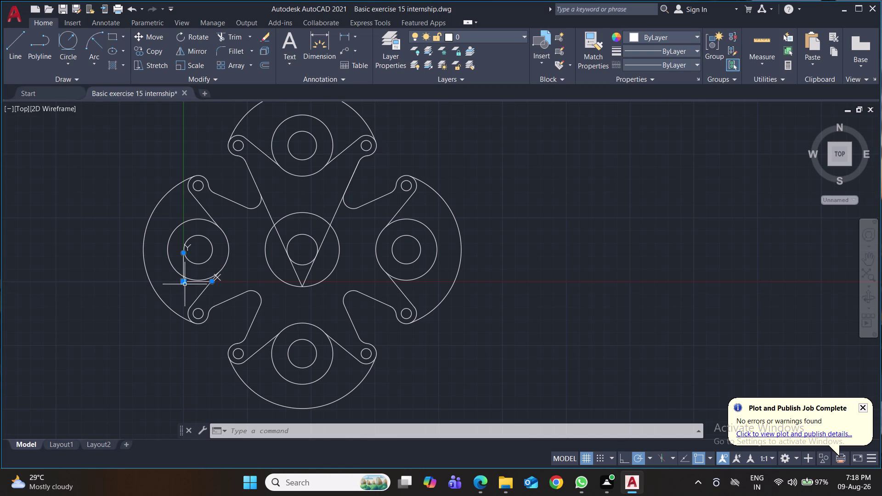
click(184, 281)
middle_drag(96, 383, 180, 334)
click(21, 425)
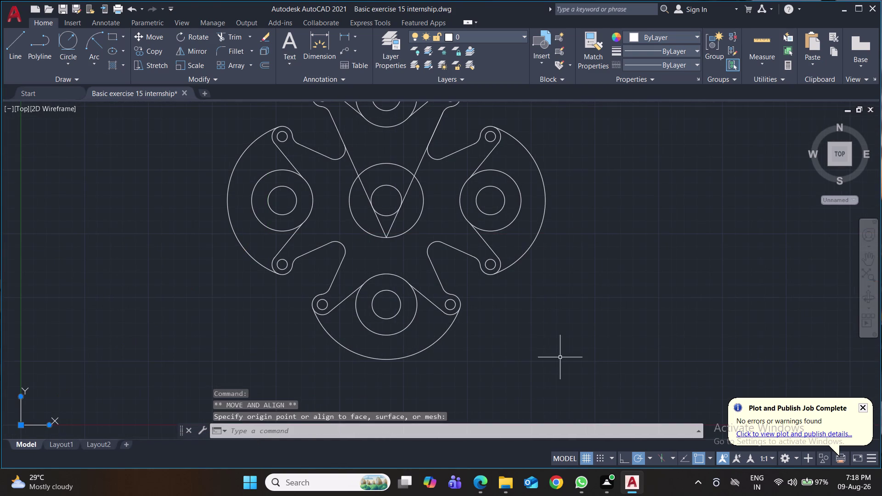
scroll(down, 3)
middle_drag(585, 338, 502, 312)
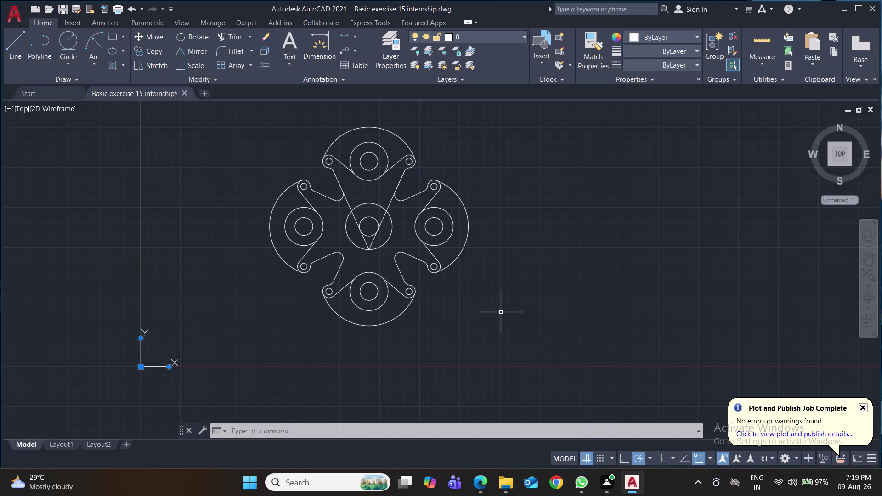
key(ctrl+s)
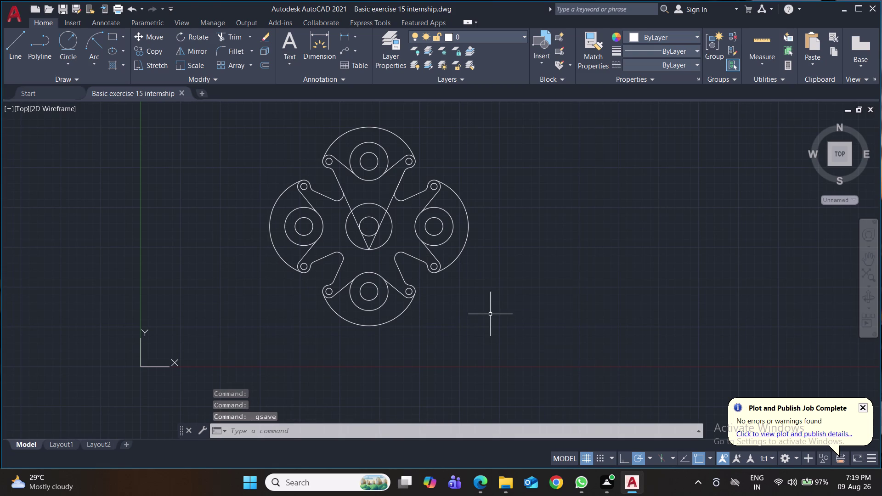
Recentre the bracket on screen and cancel the LINE command.
click(871, 276)
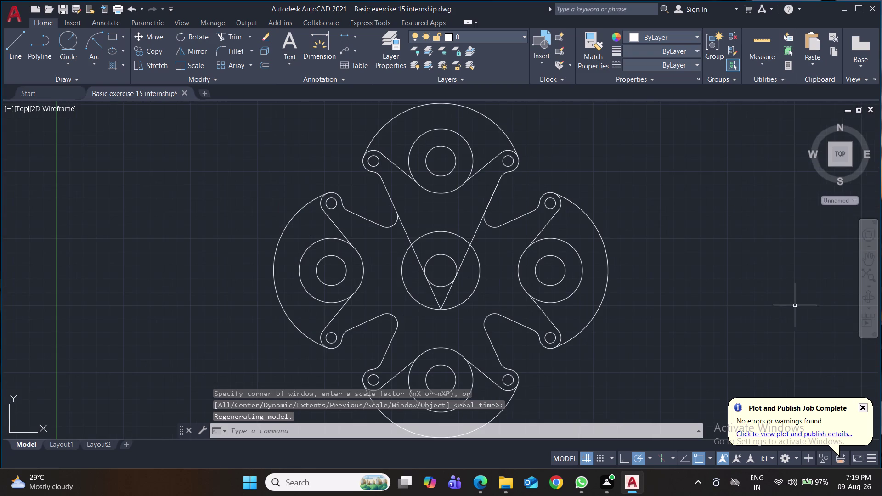
scroll(down, 3)
middle_drag(669, 282, 559, 238)
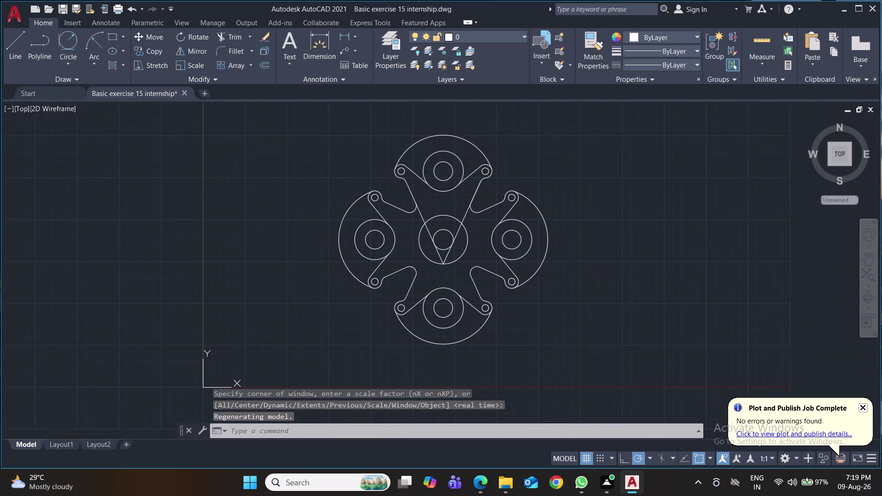
click(14, 47)
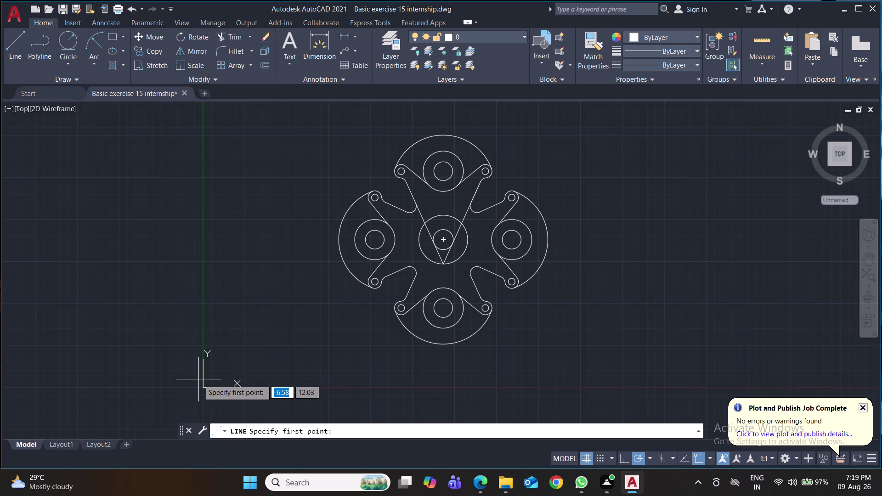
key(ctrl+s)
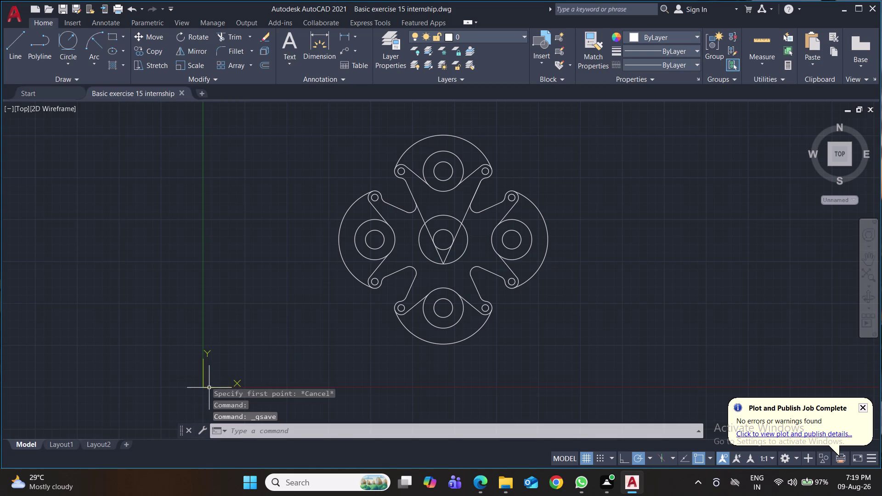
Add horizontal and vertical XL construction lines through the hub centre and save.
text(xl)
key(Return)
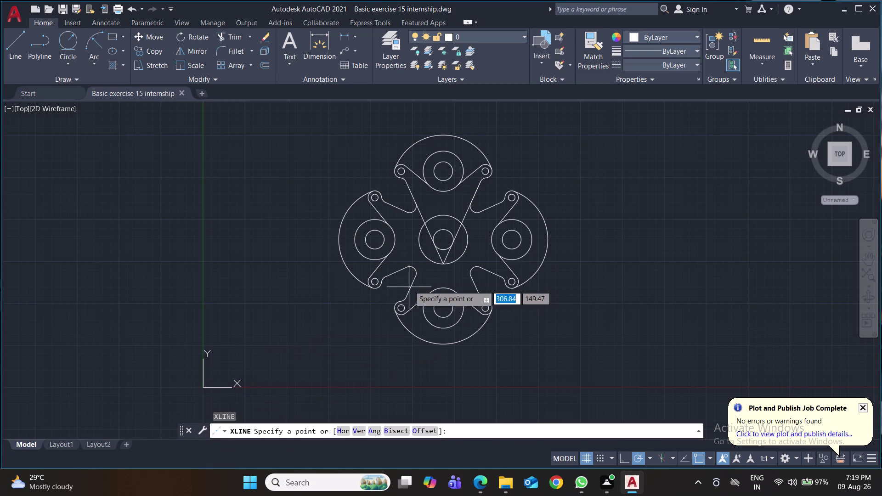
click(442, 242)
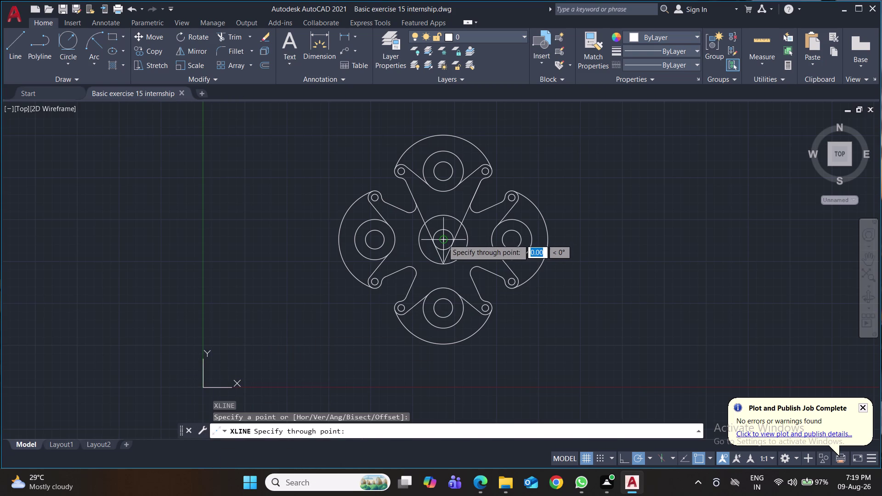
click(444, 230)
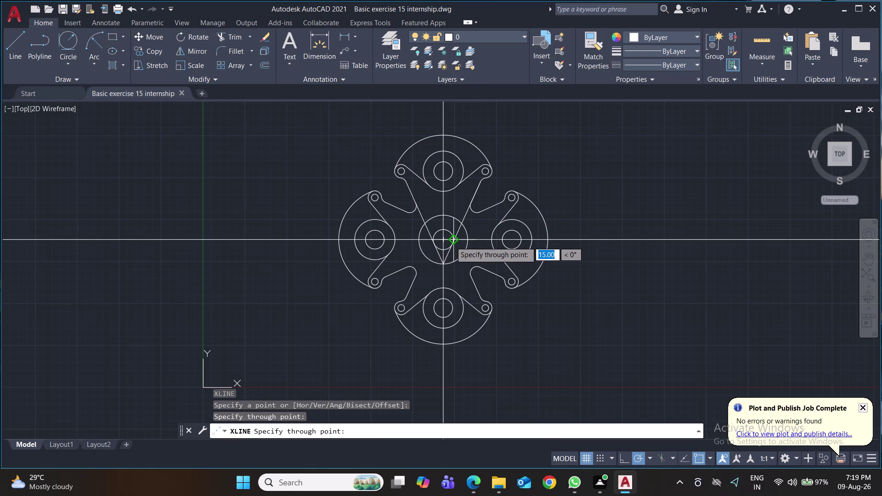
click(451, 242)
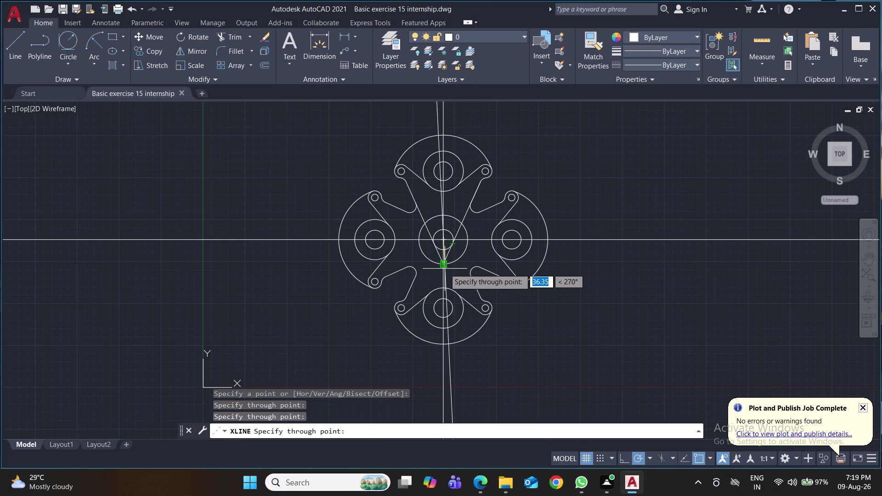
key(Escape)
key(ctrl+s)
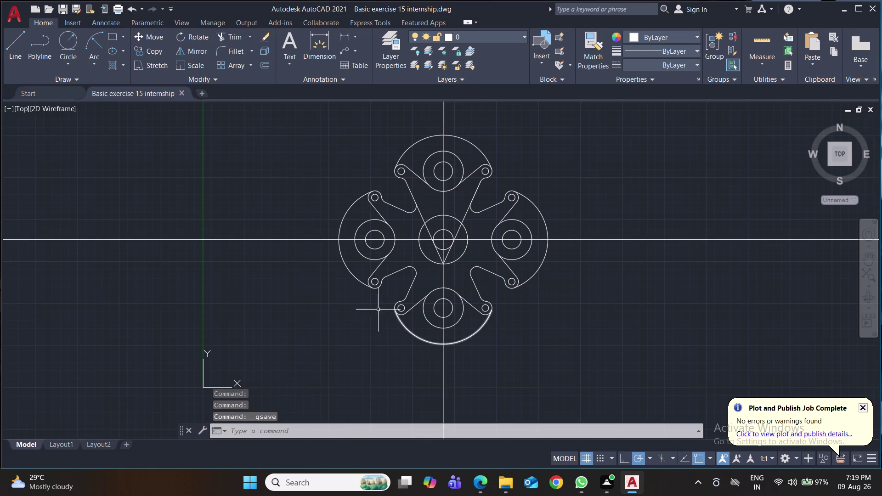
key(l)
key(Return)
Draw a closed line outline through upper-left, lower-left, bottom, right and top points around the bracket.
click(256, 197)
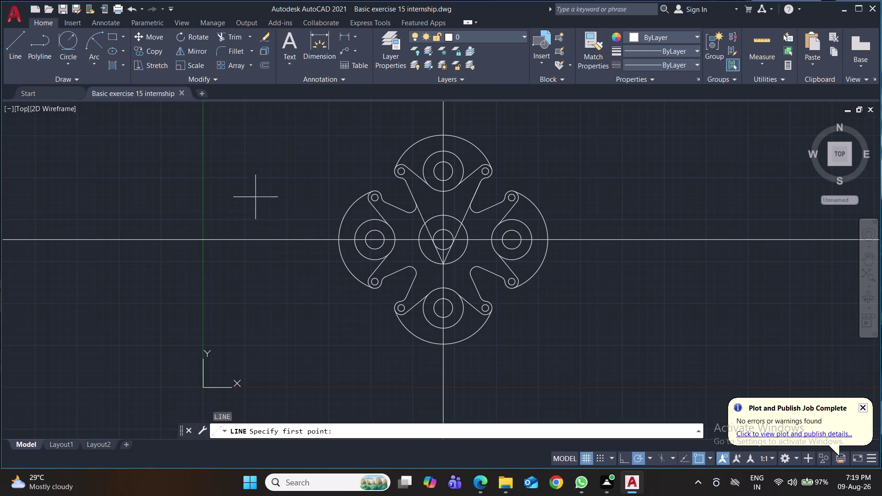
click(252, 304)
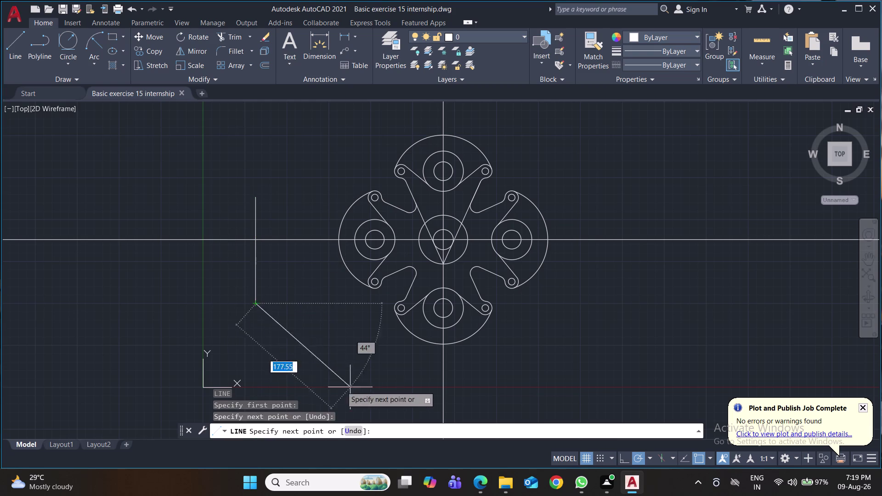
click(478, 406)
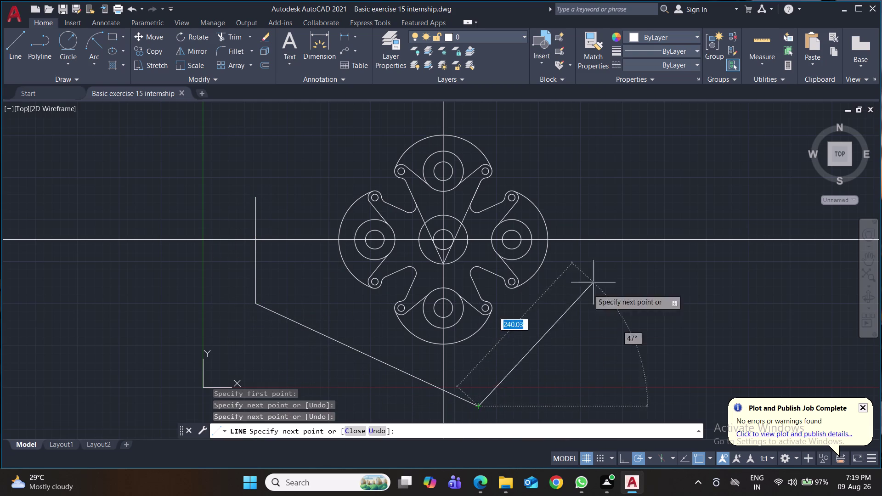
click(638, 223)
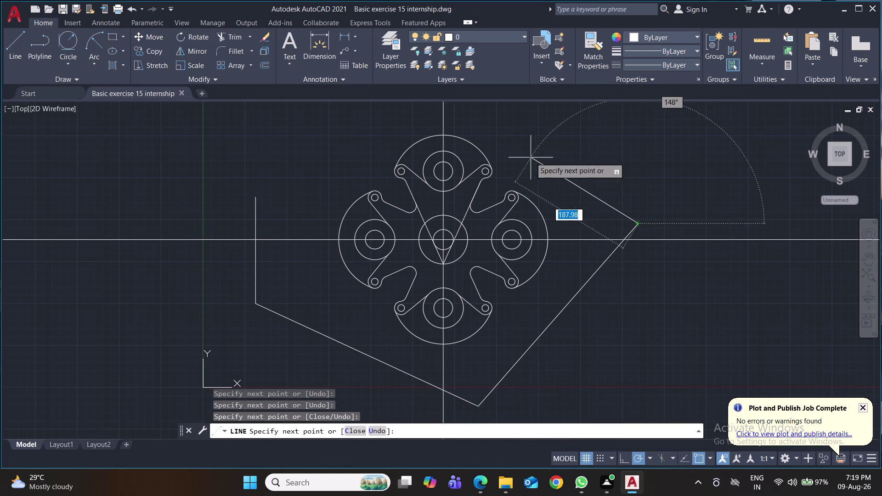
click(440, 103)
click(255, 199)
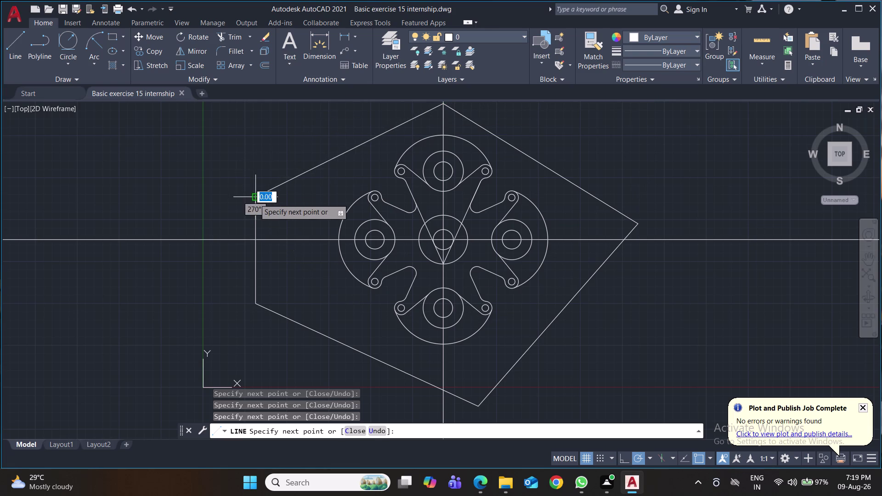
key(Return)
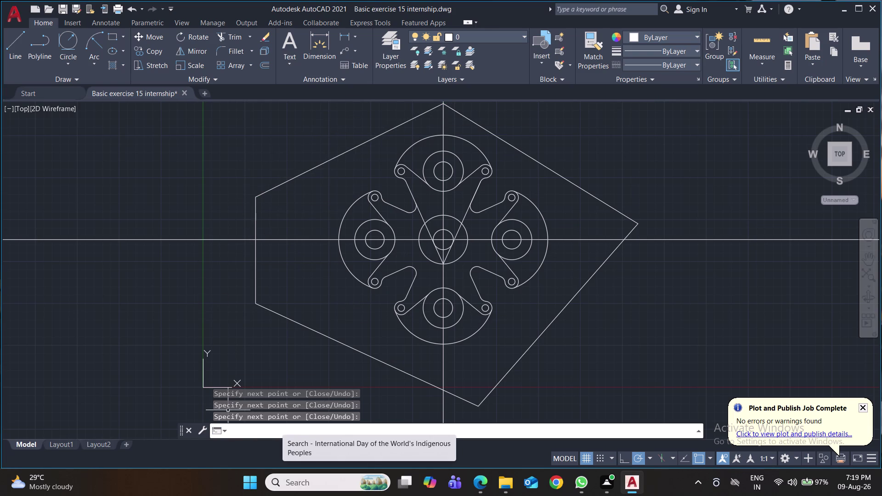
Trim the construction lines extending past the outline on the left, bottom, right and top.
text(tr)
key(Return)
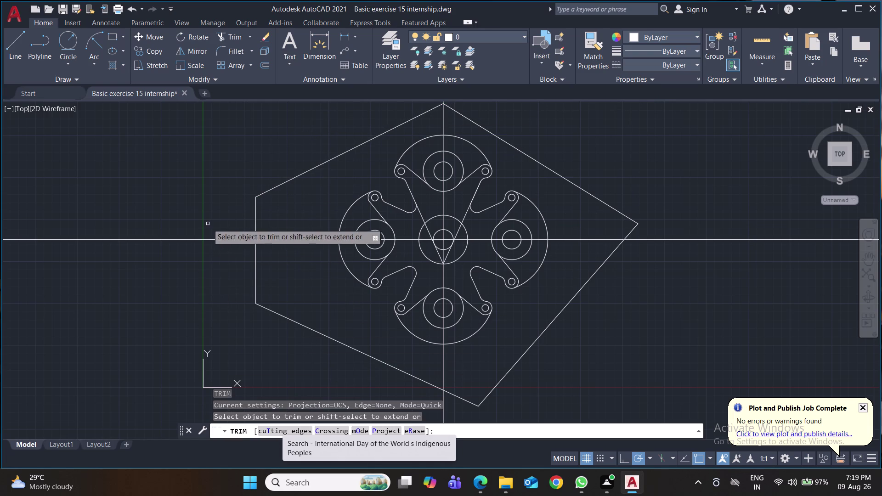
click(230, 240)
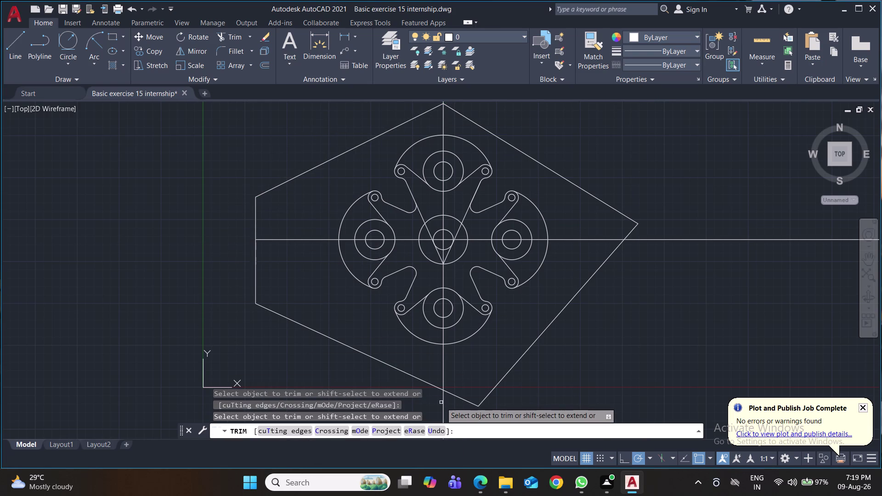
click(443, 403)
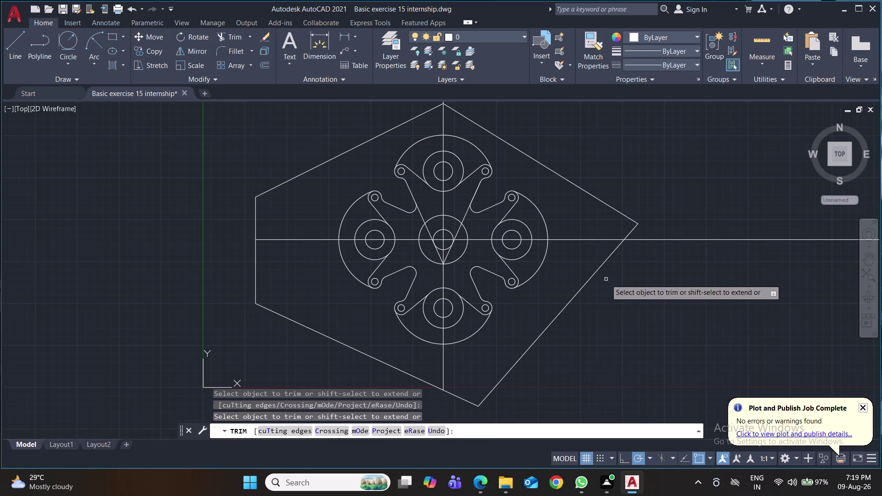
click(648, 240)
middle_drag(663, 232, 676, 276)
click(456, 120)
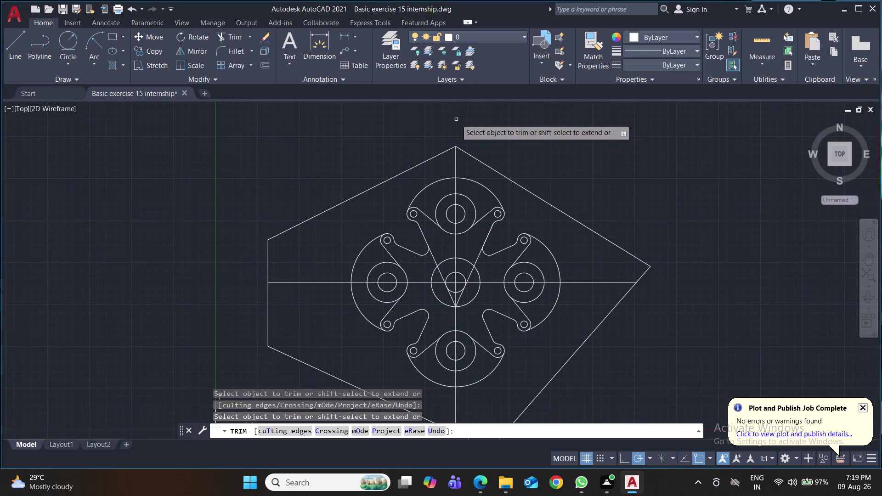
Fence-trim the right-side outline edges and the stub near the right point.
click(567, 169)
click(614, 260)
click(645, 319)
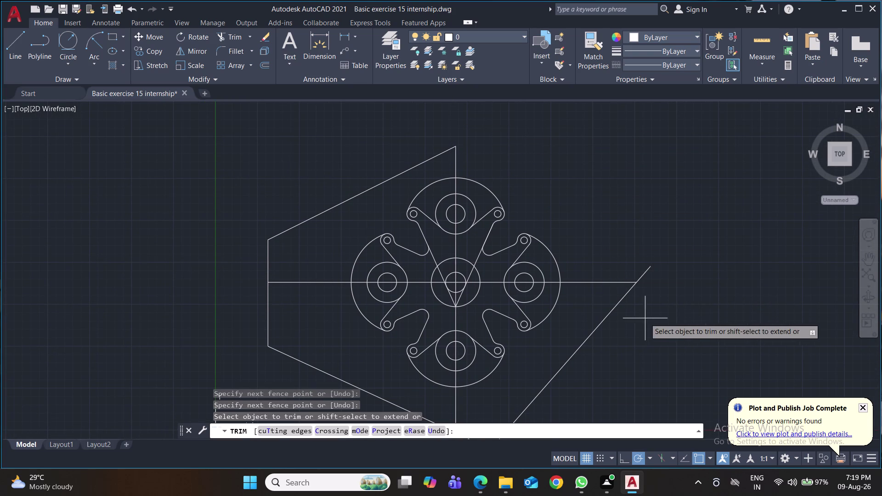
click(644, 267)
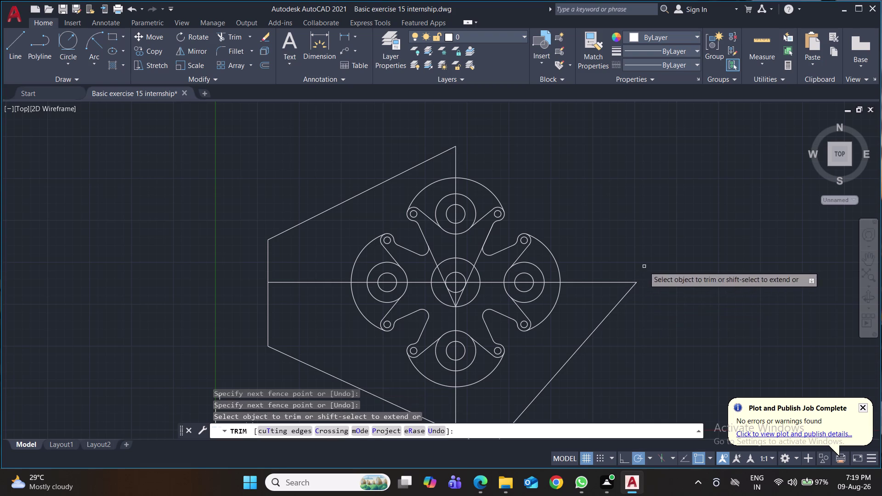
click(649, 312)
click(595, 312)
Trim the leftover outline lines on the left and bottom, then save the drawing.
middle_drag(319, 357, 320, 354)
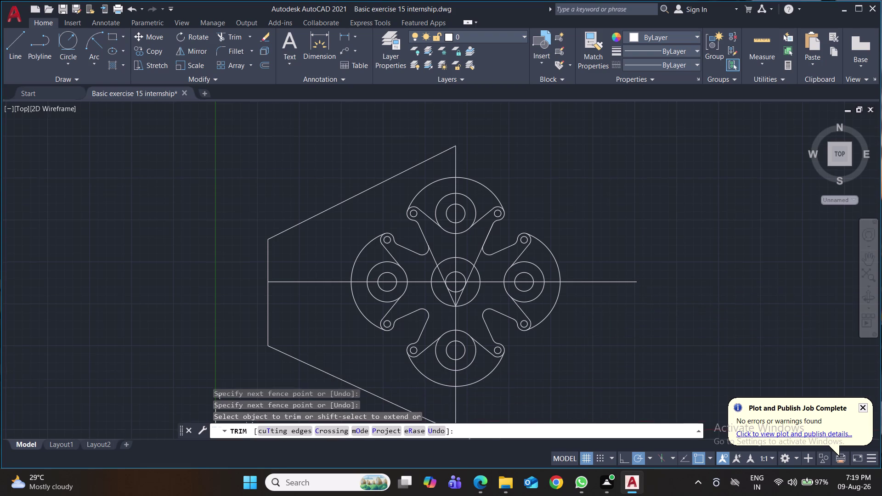
middle_drag(319, 354, 334, 304)
click(313, 144)
click(331, 194)
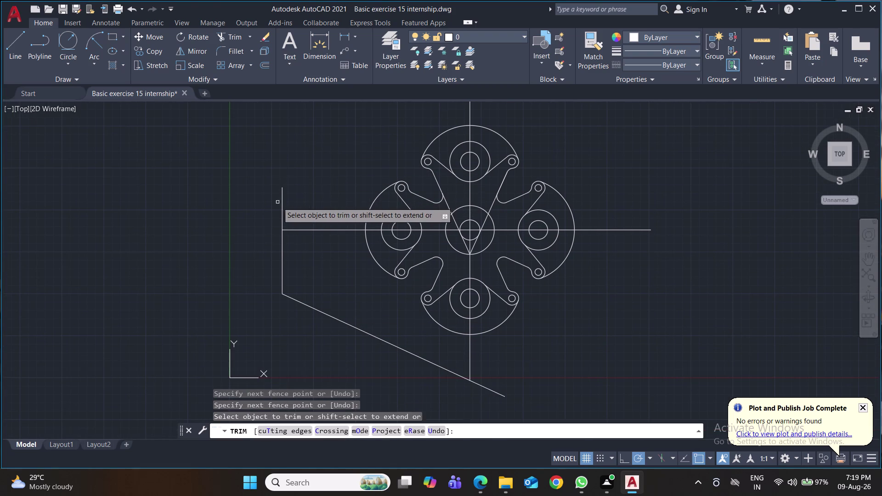
click(277, 203)
click(294, 208)
drag(242, 263, 298, 286)
drag(324, 332, 324, 326)
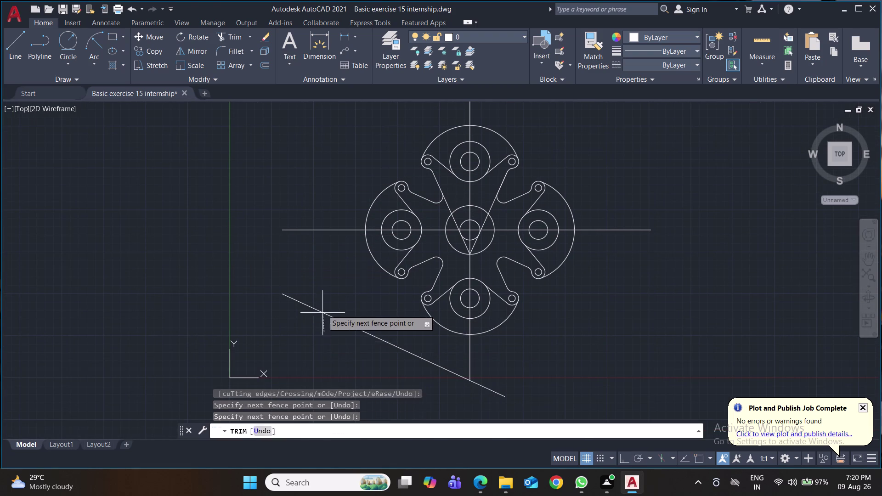
click(321, 303)
click(491, 357)
click(471, 391)
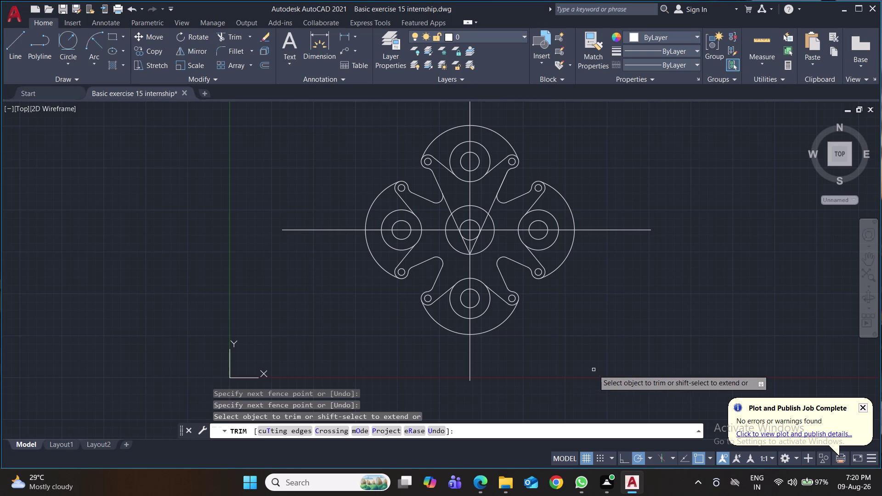
key(ctrl+s)
middle_drag(598, 349, 577, 376)
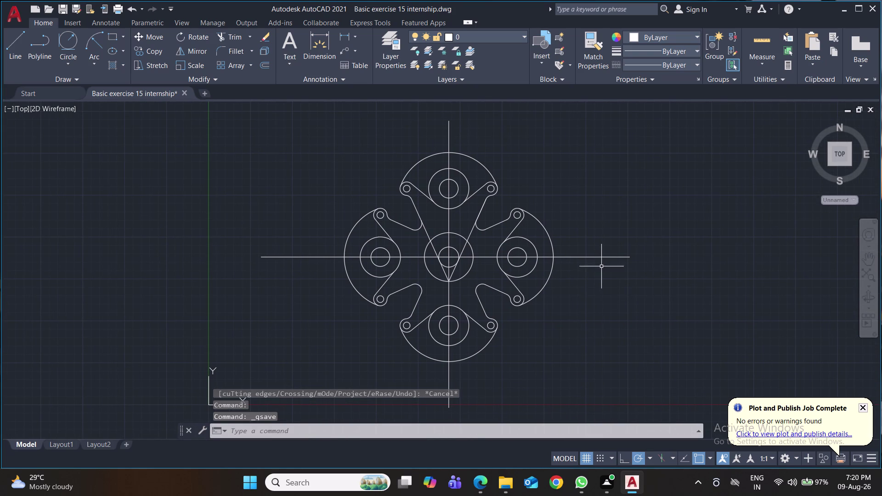
click(601, 258)
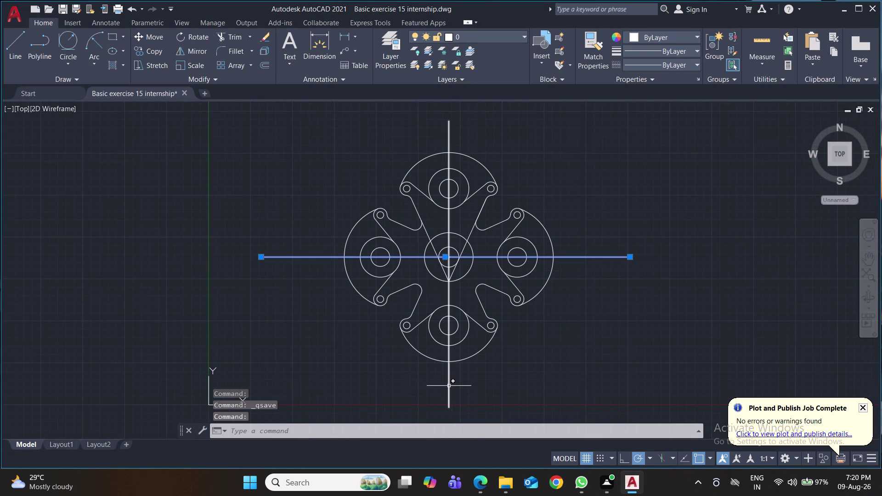
Load the ACAD_ISO03W100 dash space linetype via the Linetype dropdown's Other option.
click(448, 386)
click(697, 67)
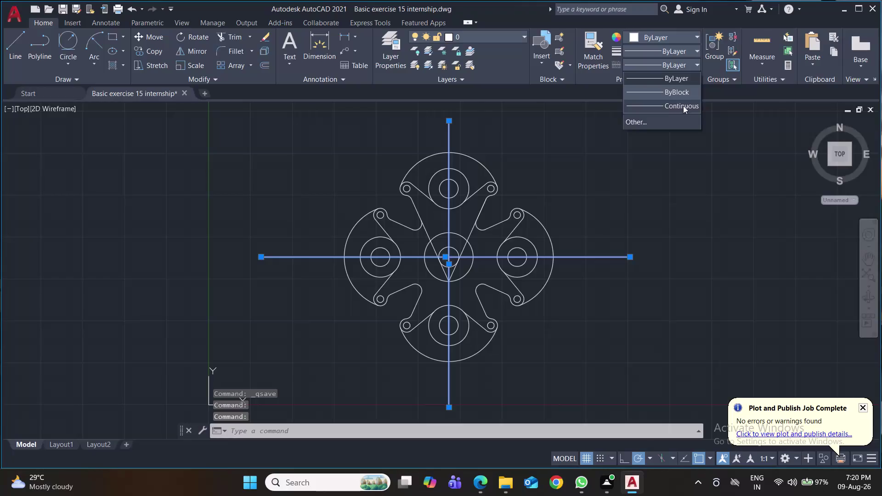
click(677, 121)
click(546, 146)
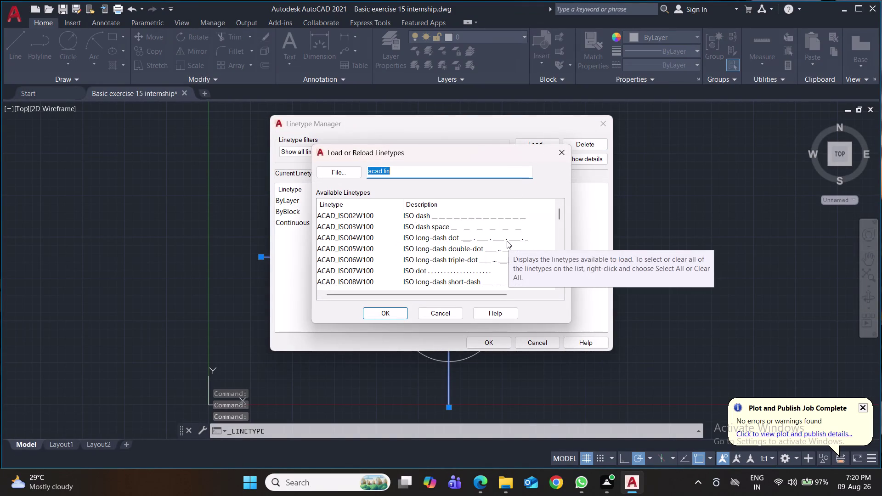
click(496, 229)
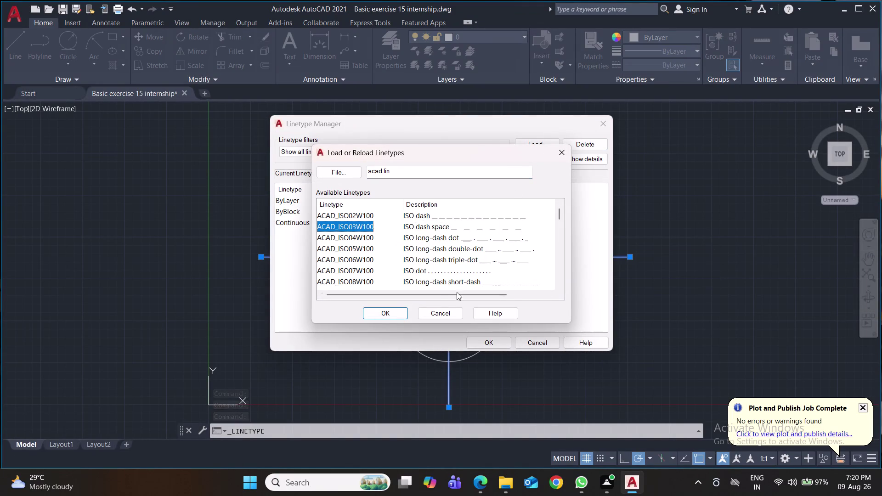
click(394, 312)
click(460, 223)
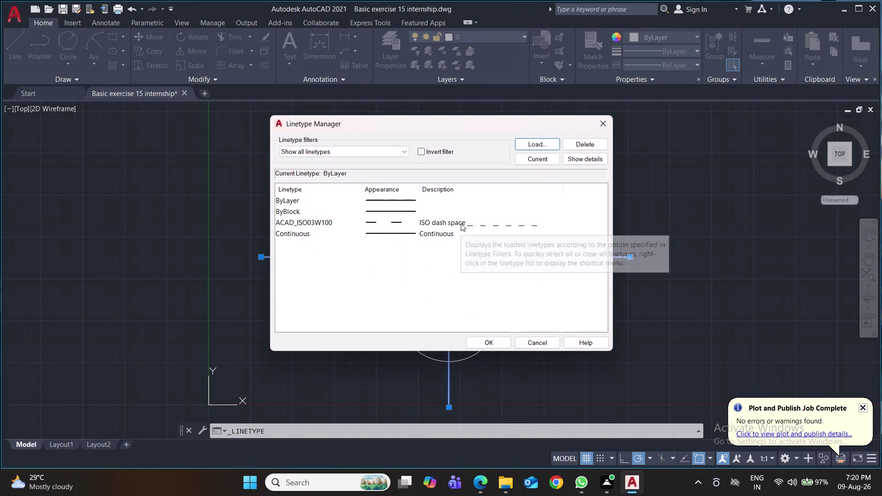
click(486, 343)
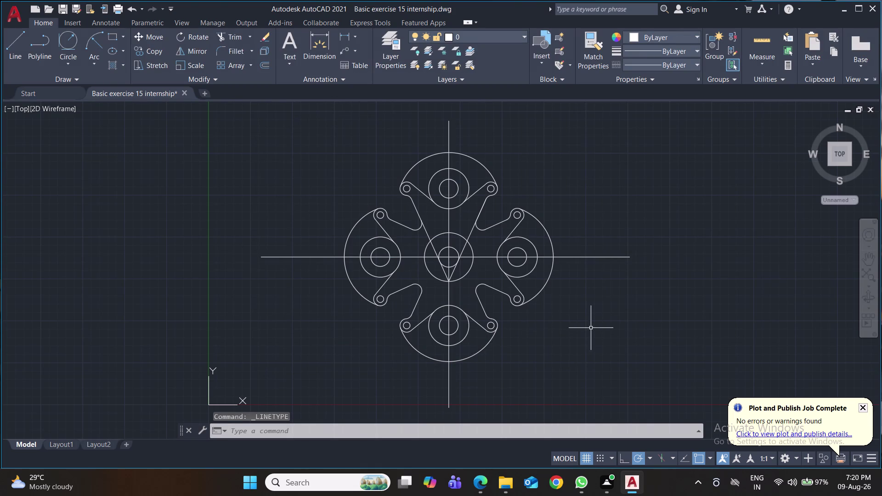
scroll(up, 3)
scroll(down, 3)
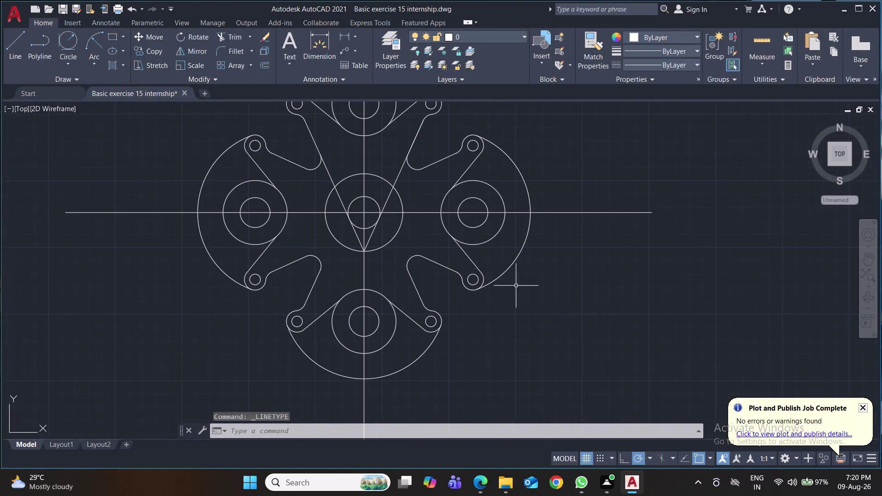
Assign ACAD_ISO03W100 to the horizontal and vertical centre lines and save.
click(416, 213)
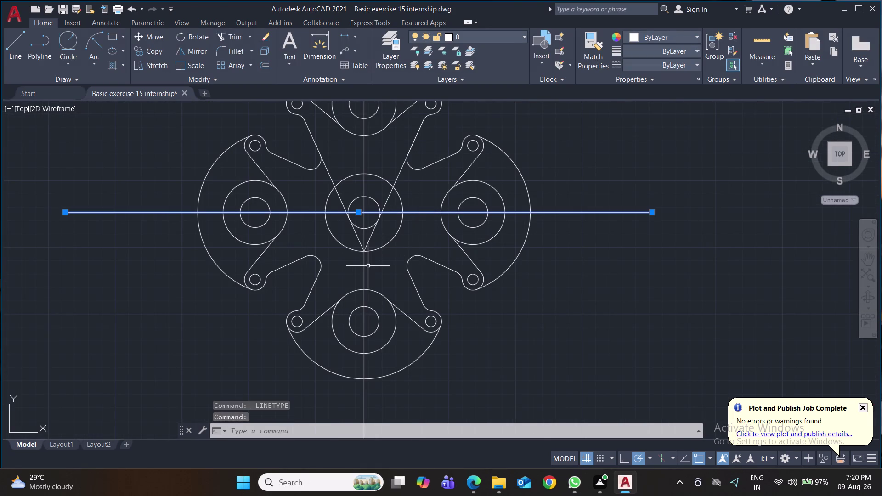
click(364, 268)
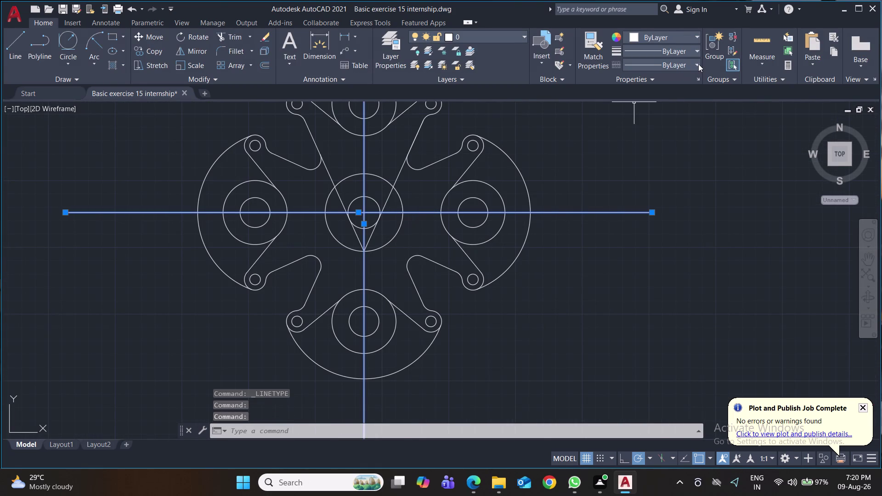
click(698, 64)
click(688, 106)
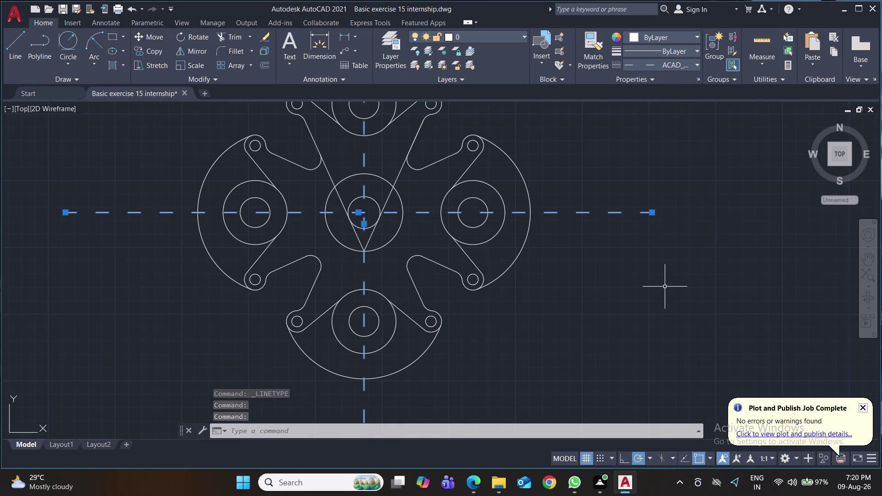
scroll(down, 3)
key(ctrl+s)
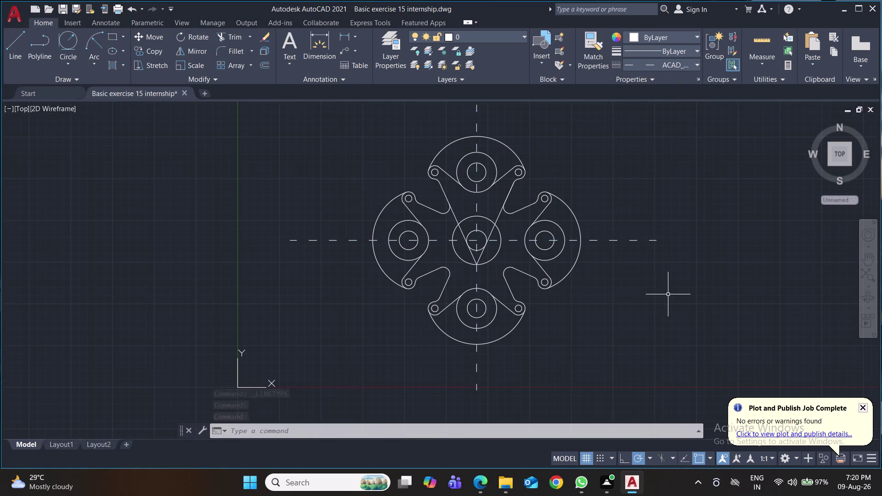
key(ctrl+s)
key(ctrl+s)
key(ctrl+s)
key(ctrl+s)
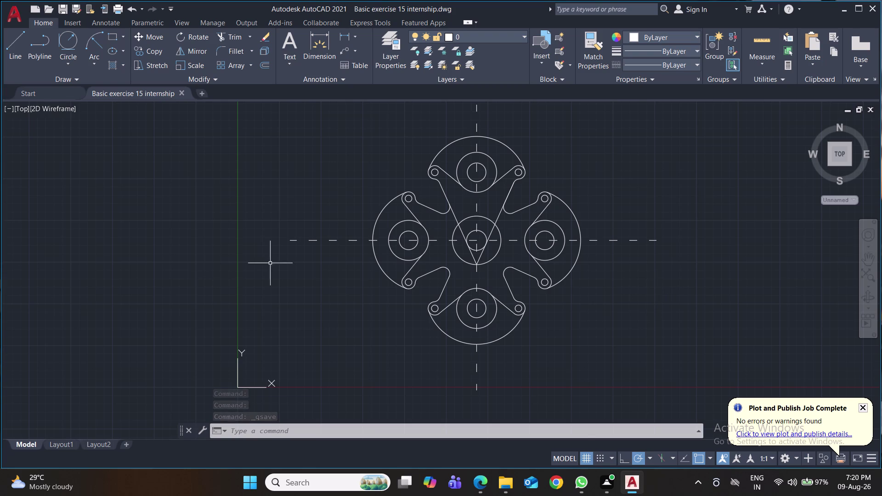
Place a 102.0 linear dimension between the top hole and hub centres, right side, and save.
click(342, 34)
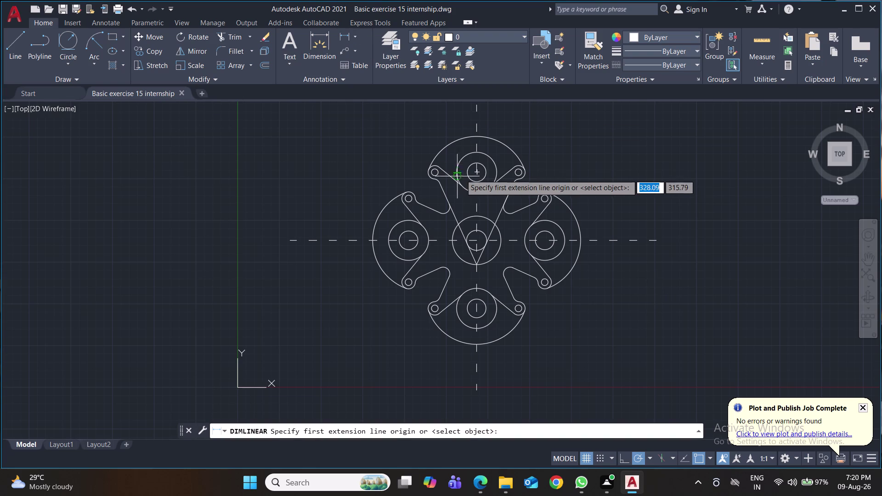
click(477, 242)
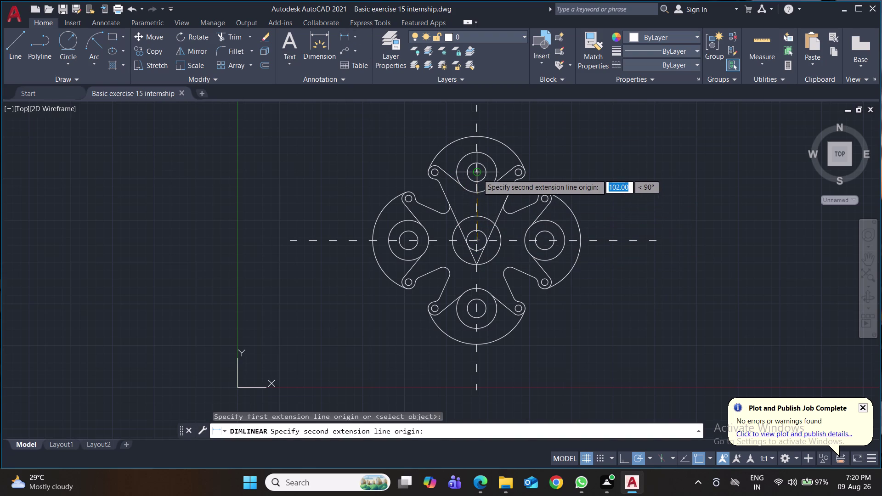
click(478, 174)
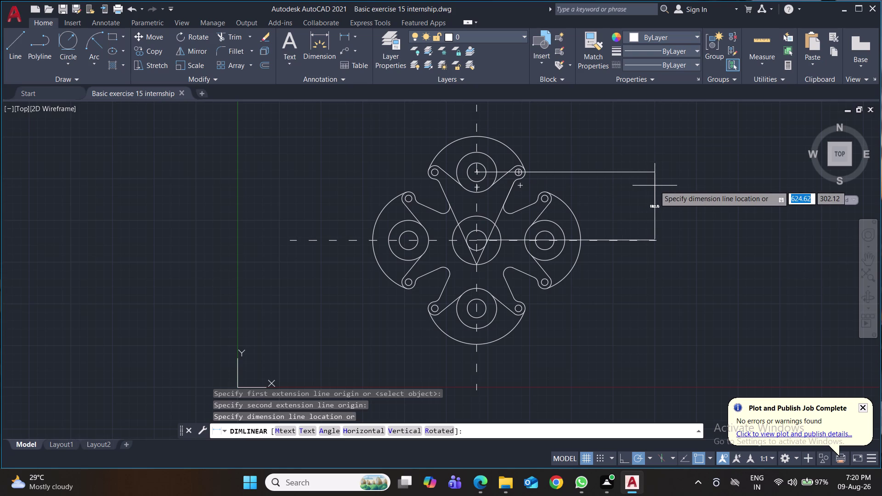
click(644, 185)
scroll(up, 3)
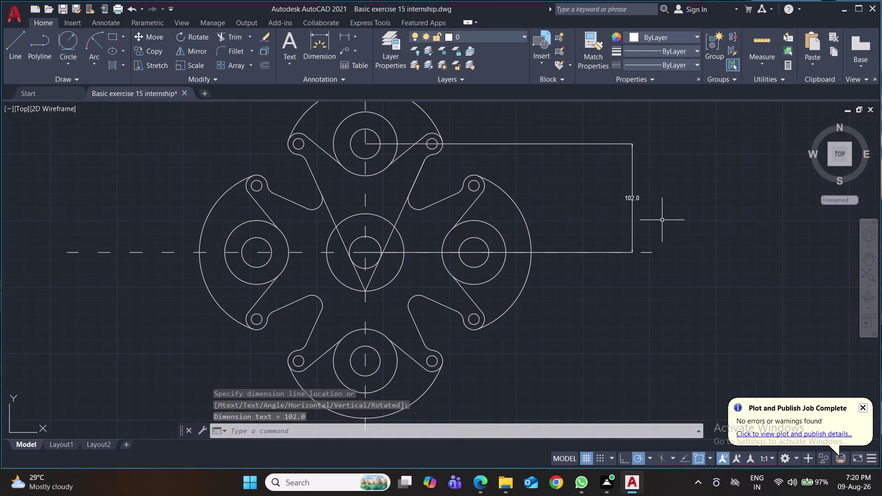
scroll(down, 3)
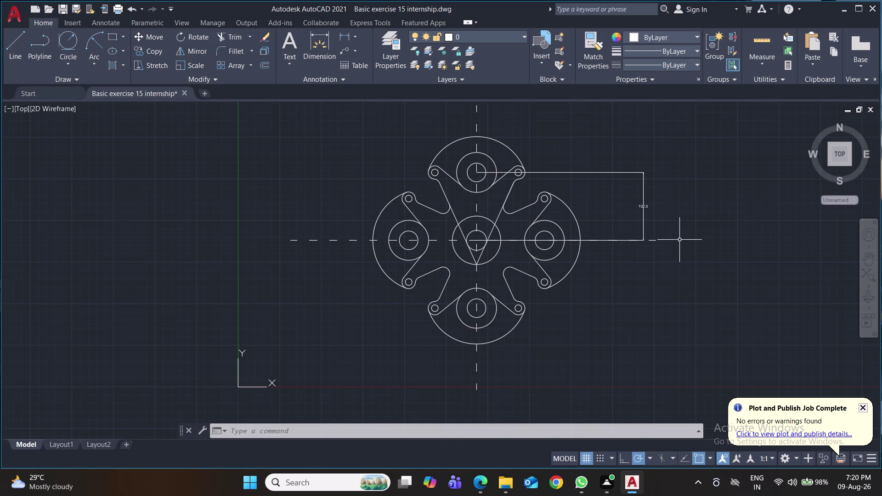
key(ctrl+s)
key(d)
key(Return)
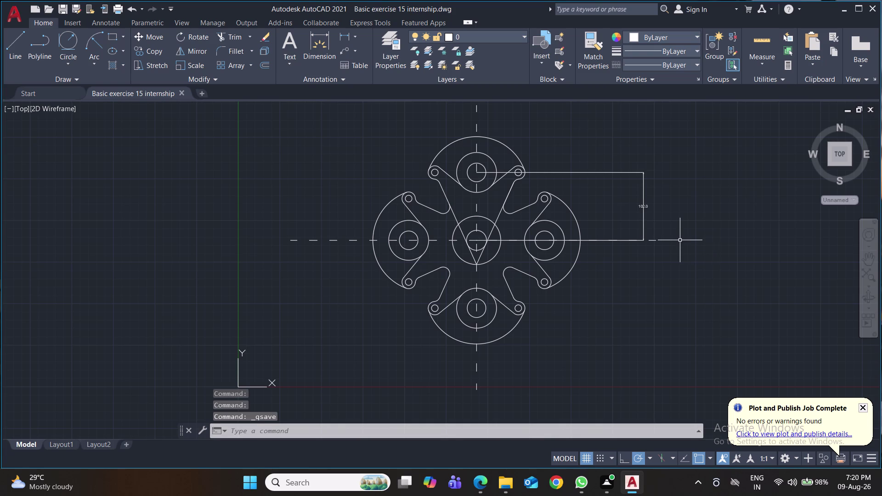
Modify the Standard dimension style to arrow size 4 with a larger text height.
click(580, 213)
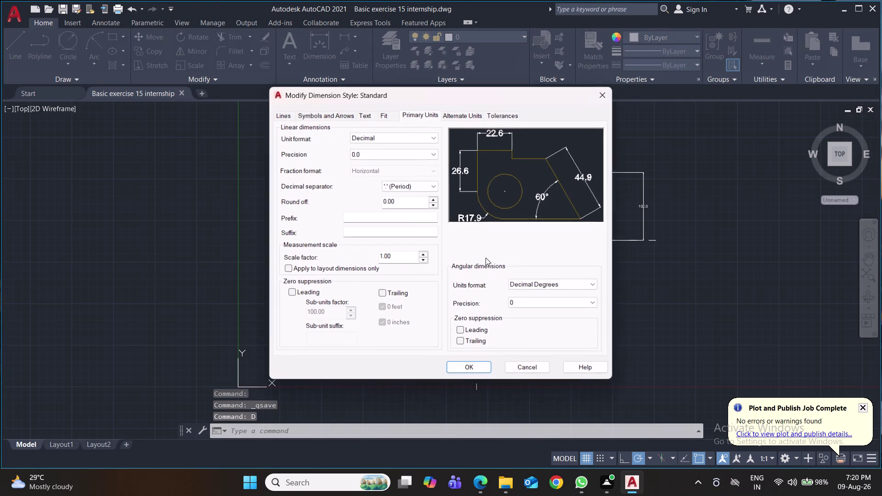
click(333, 117)
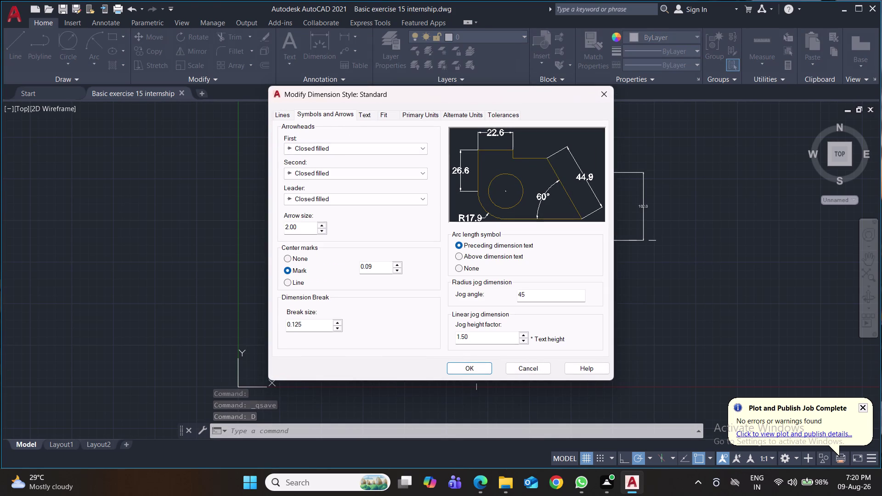
drag(308, 225, 283, 224)
key(4)
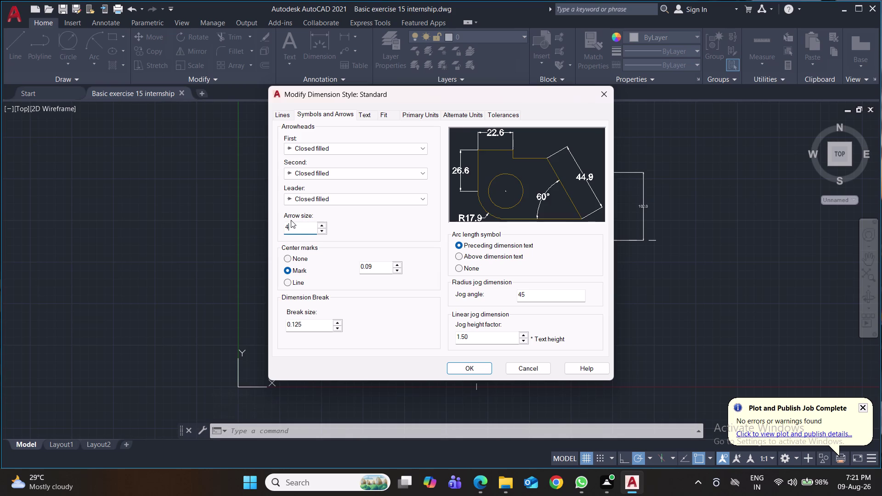
key(Return)
click(372, 116)
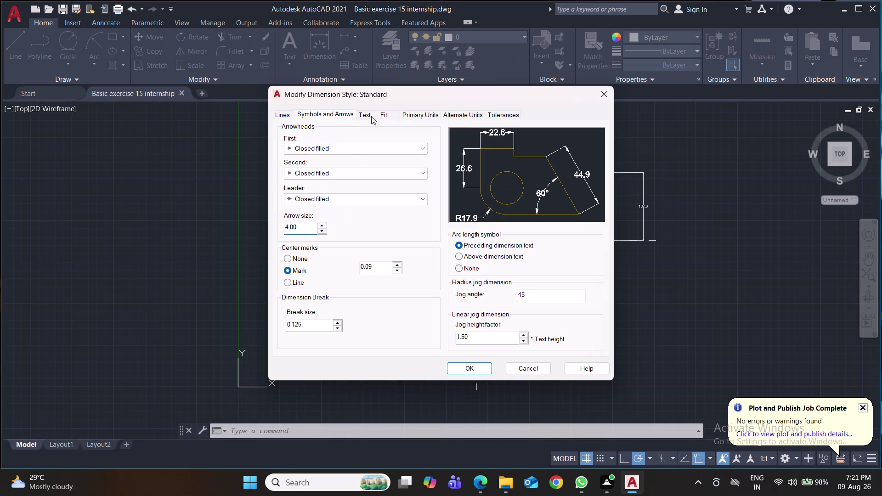
drag(414, 194, 392, 197)
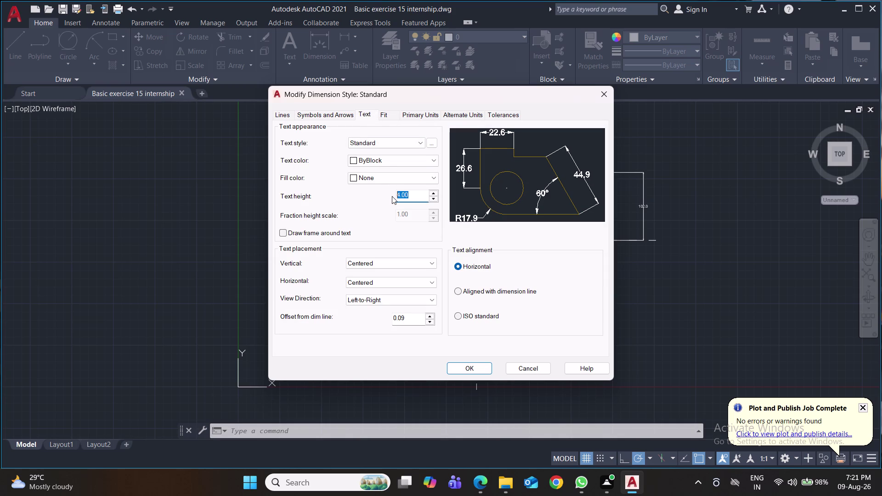
key(6)
click(469, 365)
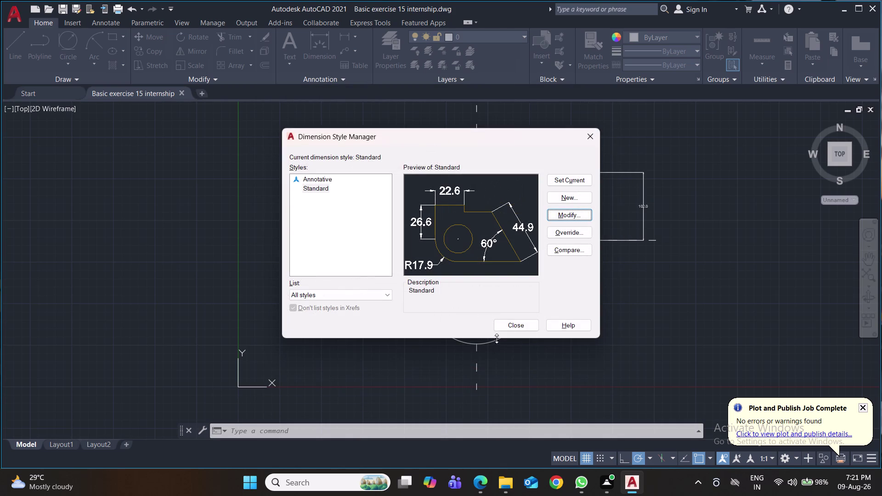
click(577, 182)
click(513, 324)
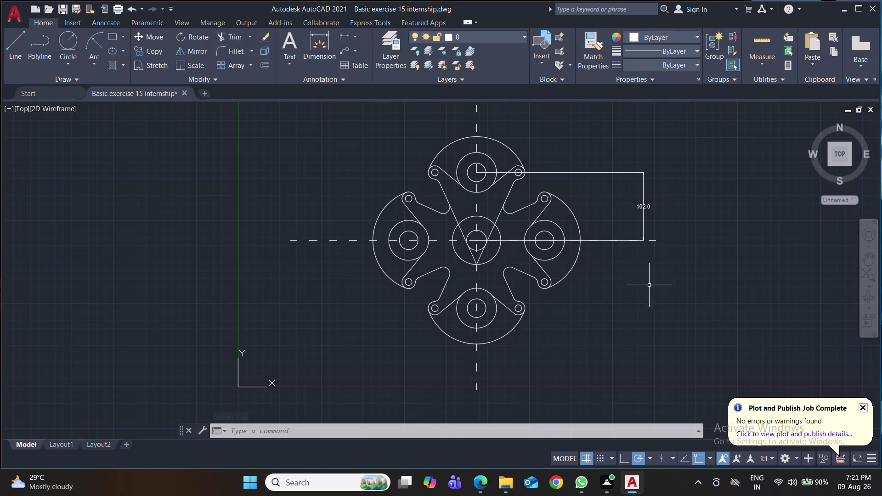
Place Ø30.0, Ø72.7 and Ø20.0 diameter dimensions, then undo the unwanted ones.
click(356, 38)
click(378, 171)
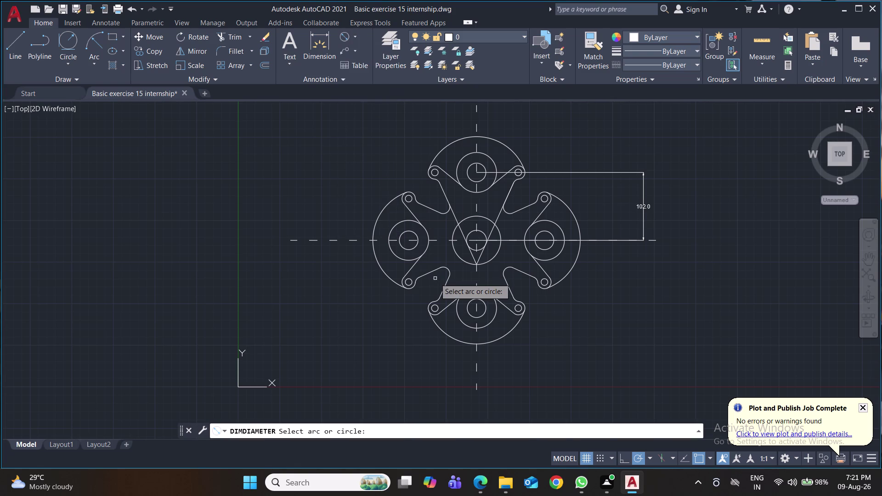
click(470, 231)
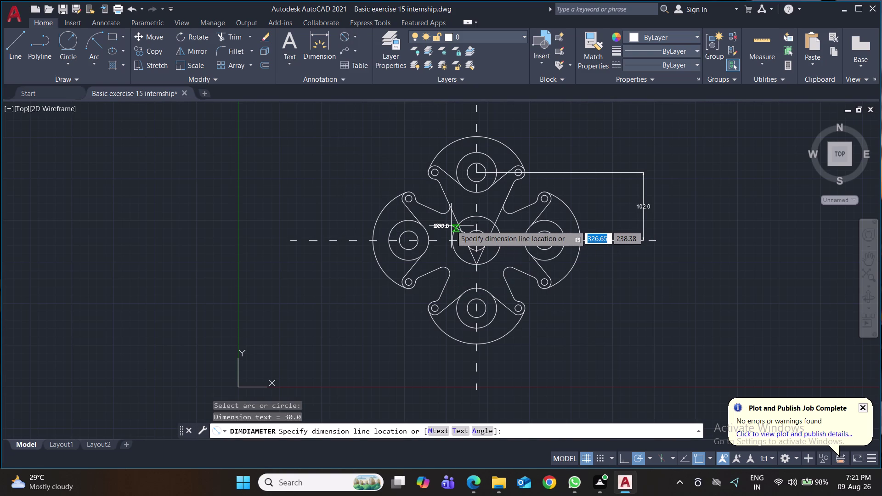
click(451, 226)
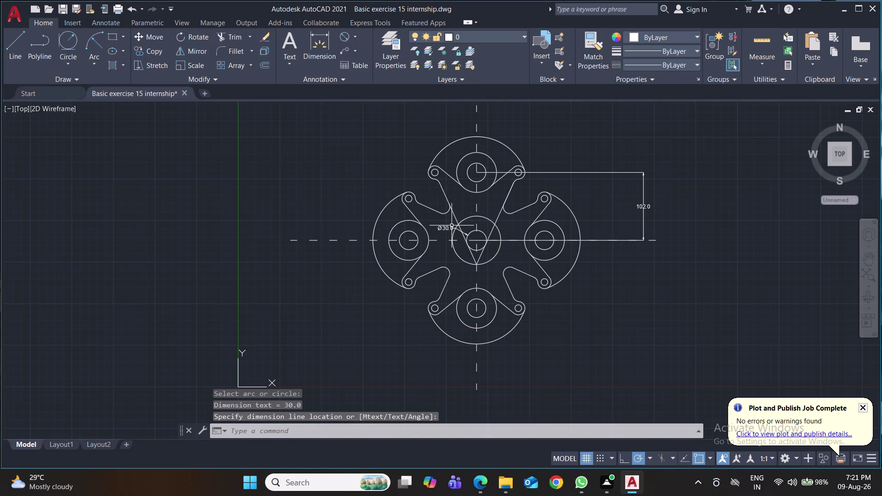
key(space)
click(469, 216)
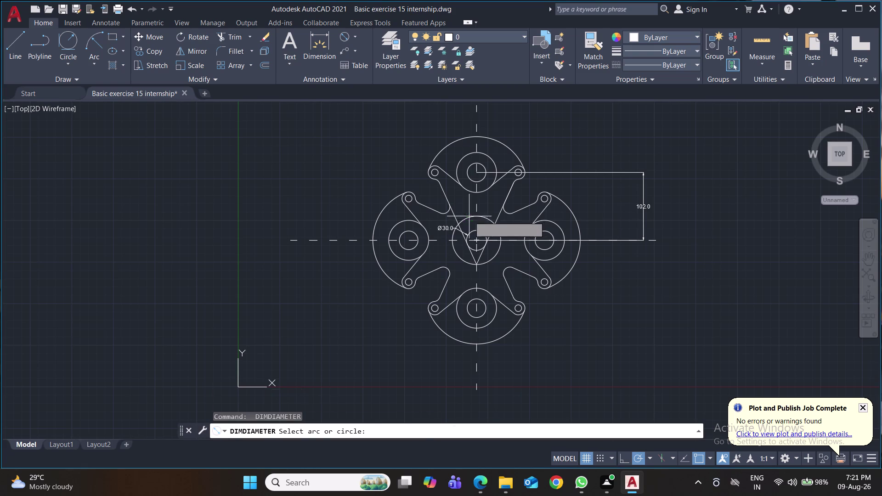
click(468, 206)
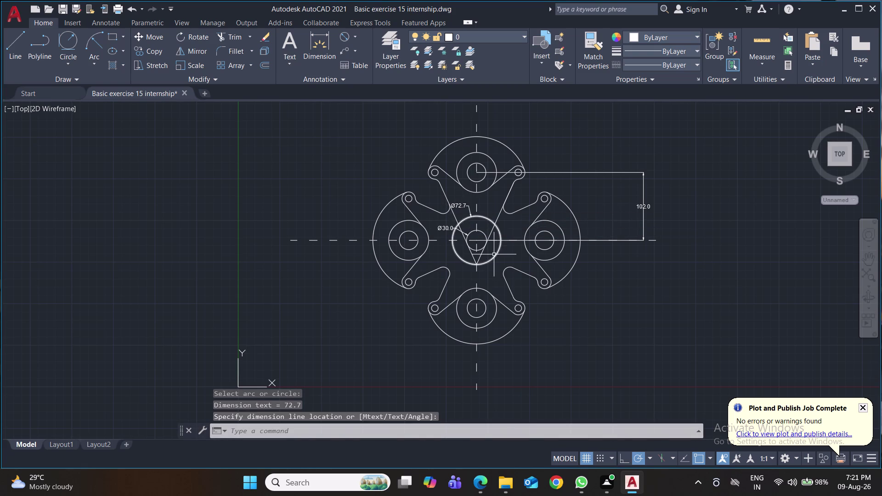
key(space)
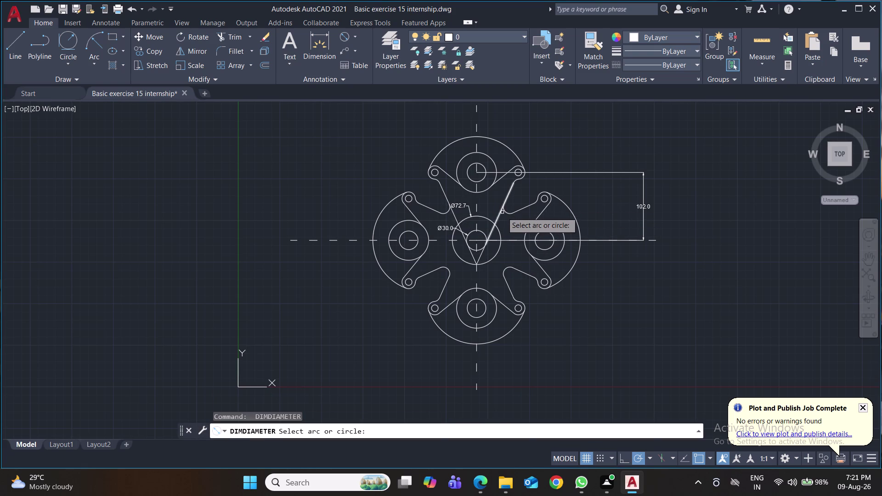
click(507, 211)
click(517, 198)
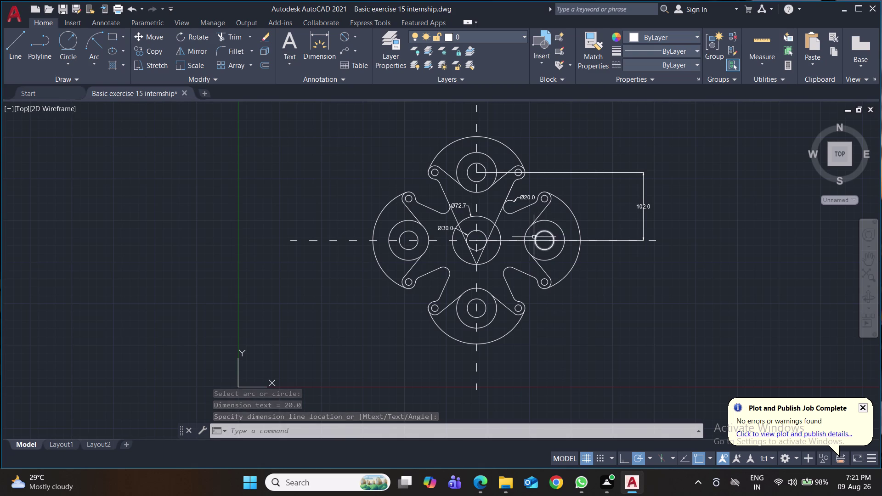
key(ctrl+z)
key(space)
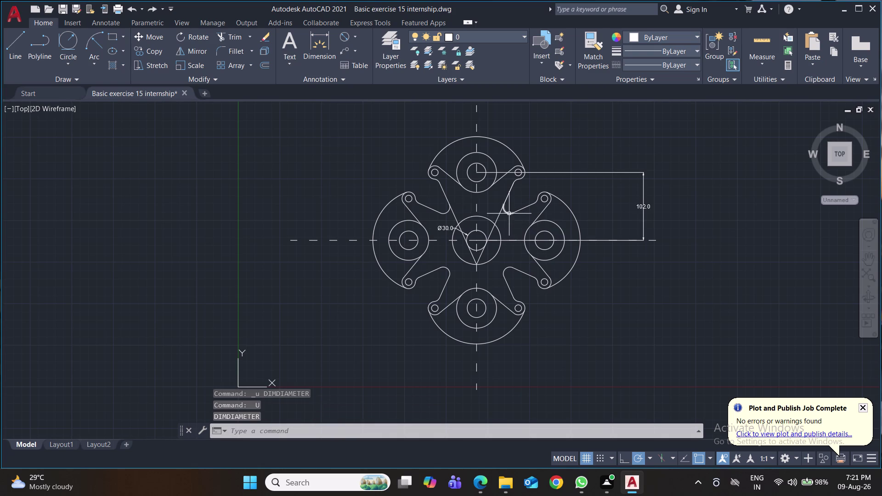
Add Ø20.0 to the upper-right and upper-left arm arcs and Ø10.0 to the hole.
click(339, 34)
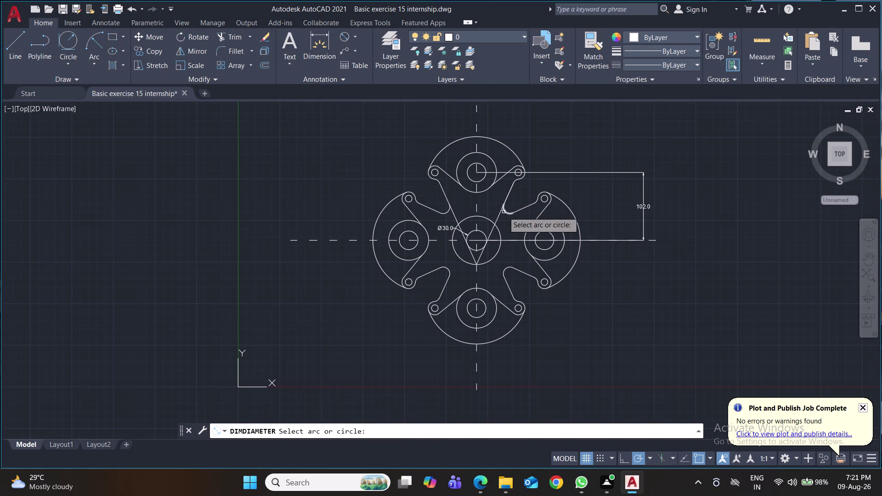
click(505, 213)
click(508, 208)
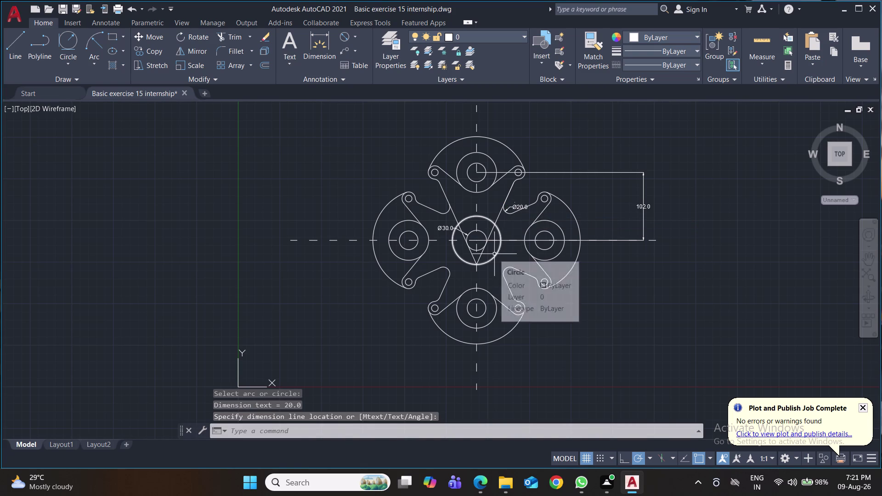
key(space)
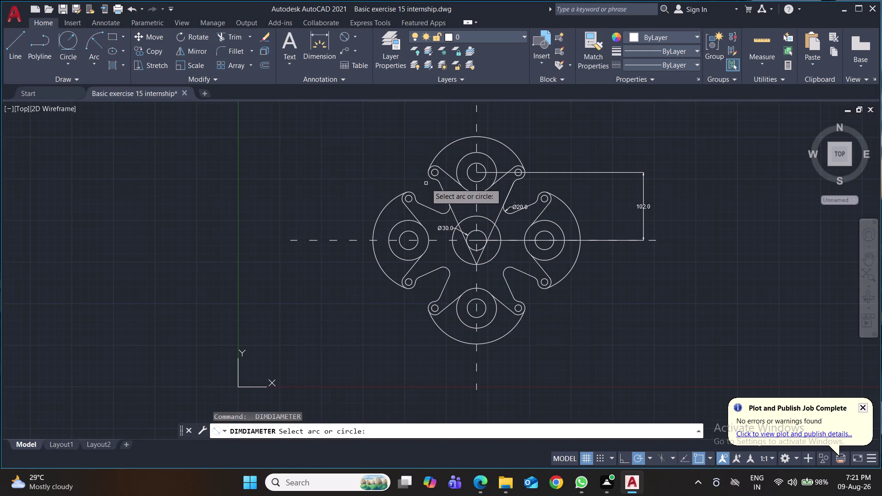
click(428, 177)
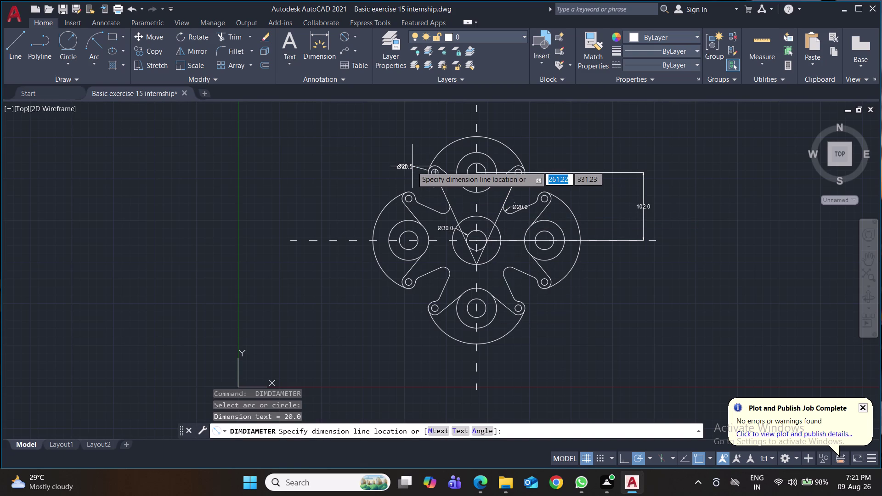
click(412, 166)
key(space)
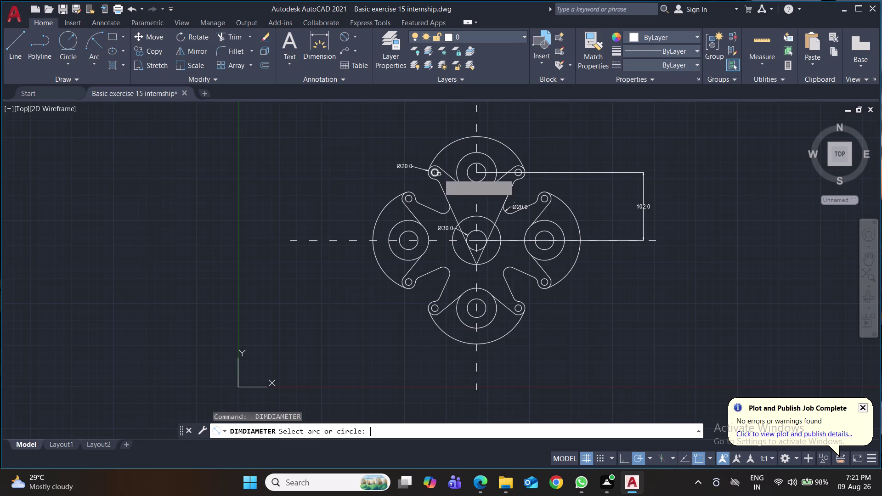
click(438, 175)
click(422, 181)
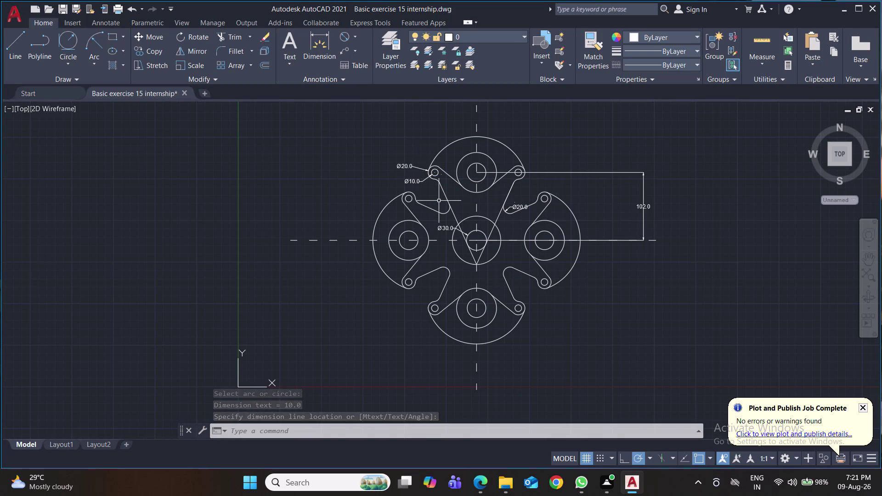
key(space)
Place a Ø60.0 dimension on the top arm, delete it, and save.
click(488, 154)
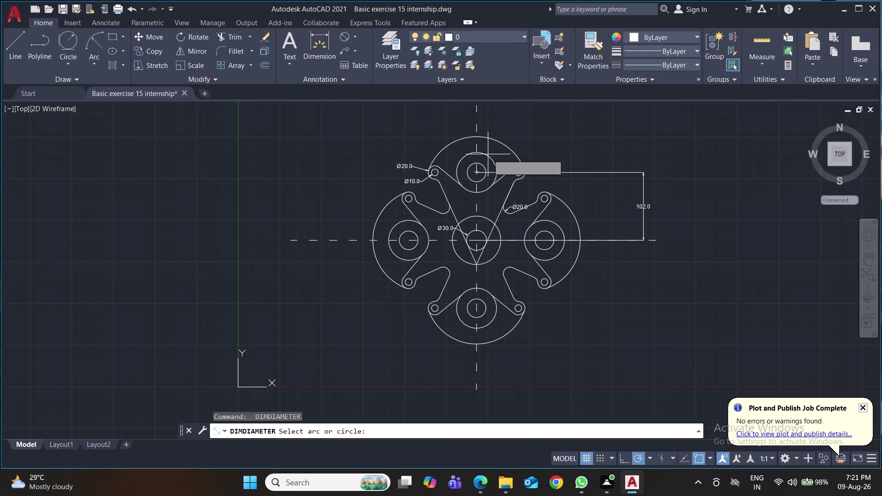
click(509, 121)
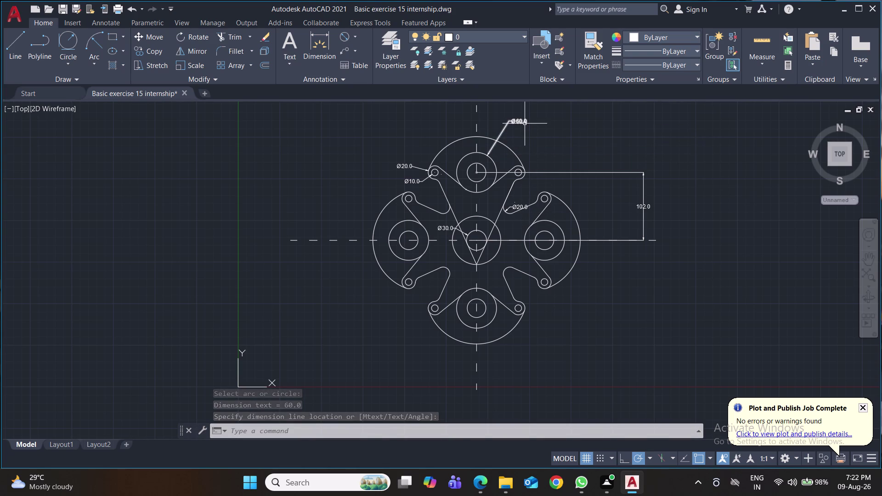
click(523, 123)
key(Delete)
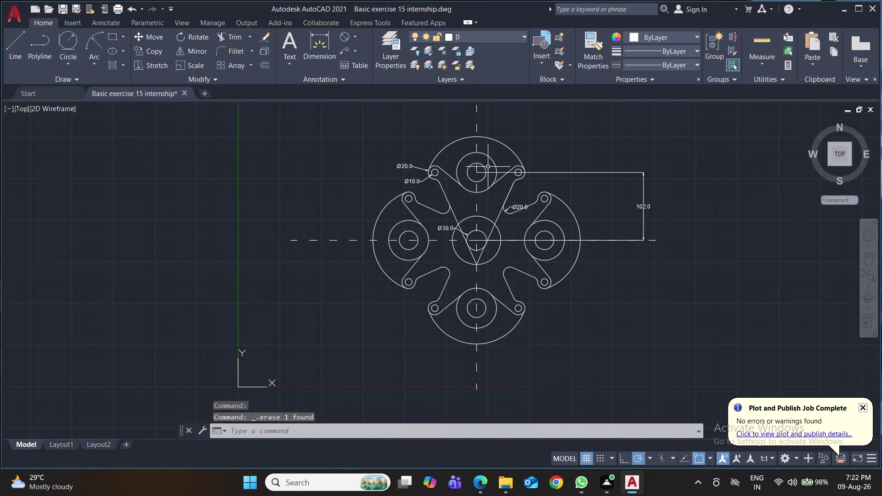
key(space)
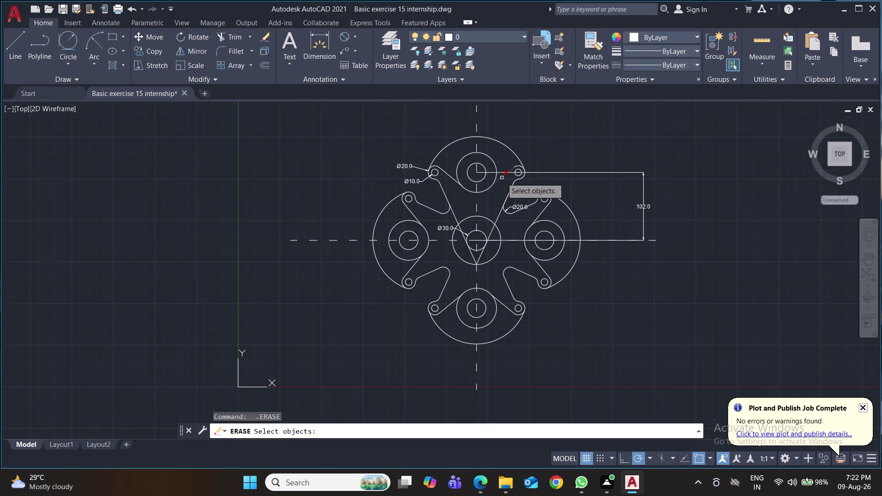
key(ctrl+s)
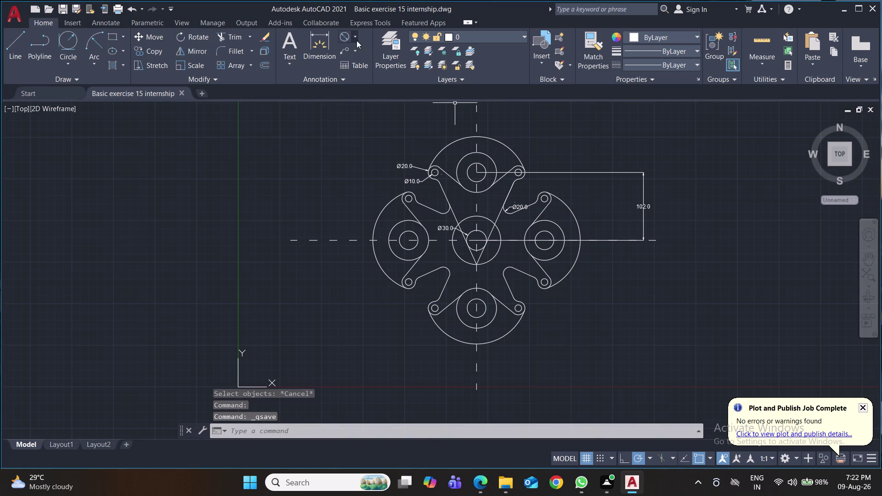
Add Ø28.0 to the top arm circle and Ø153.5 to the outer arc.
click(346, 36)
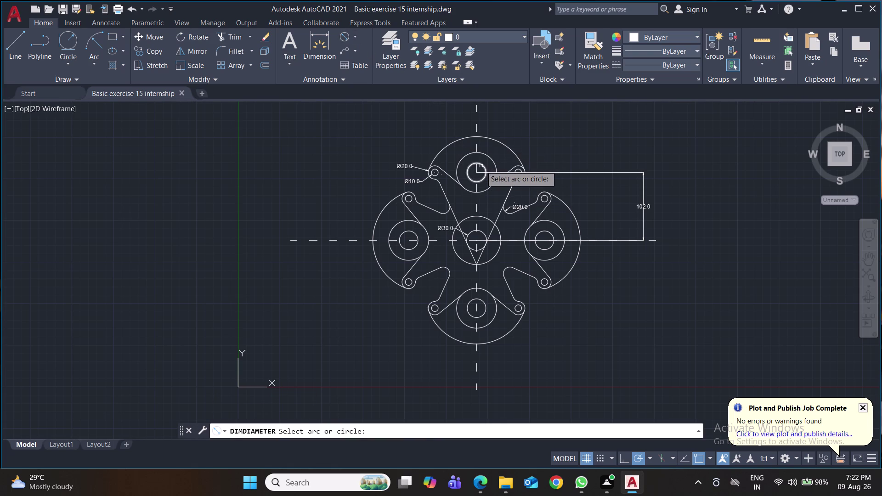
click(481, 166)
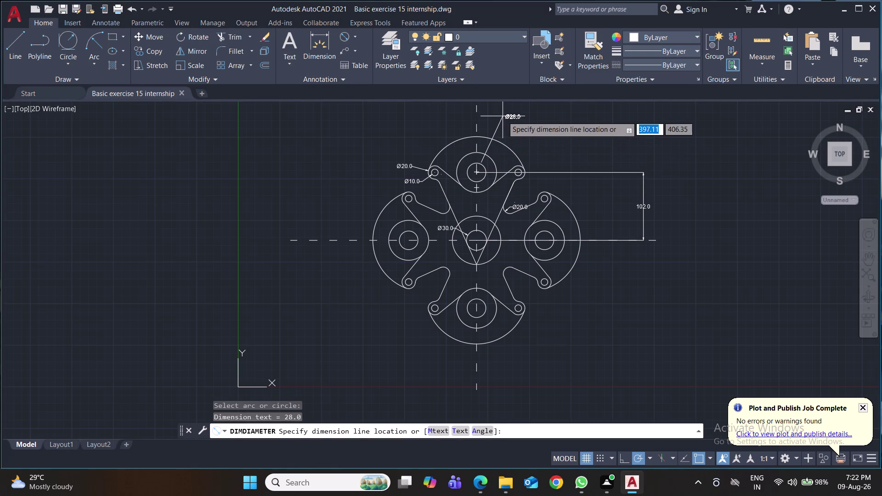
click(503, 116)
key(space)
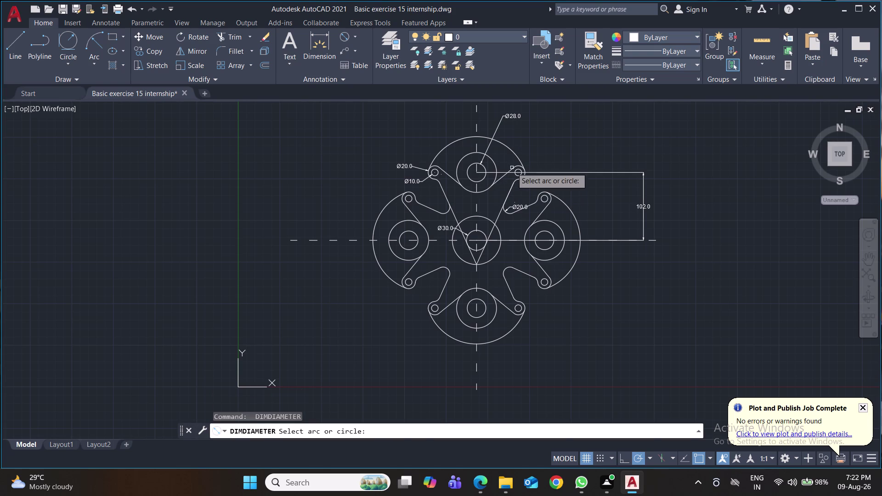
click(516, 155)
click(530, 142)
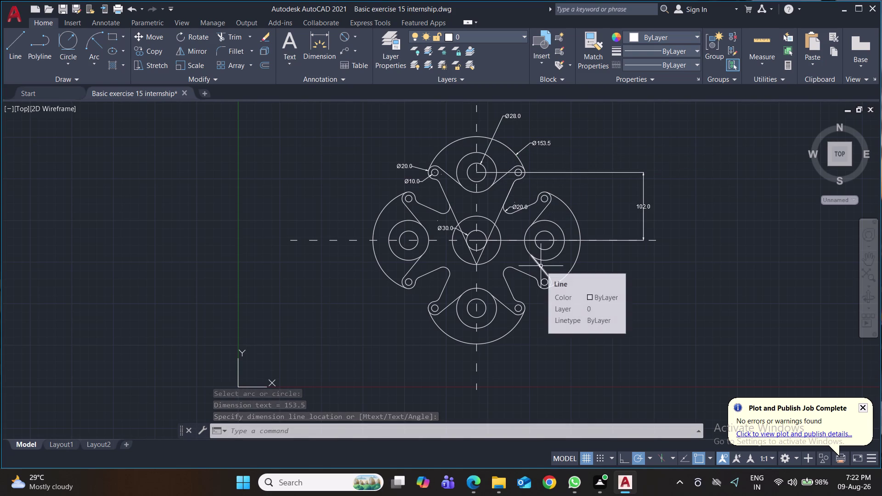
click(356, 36)
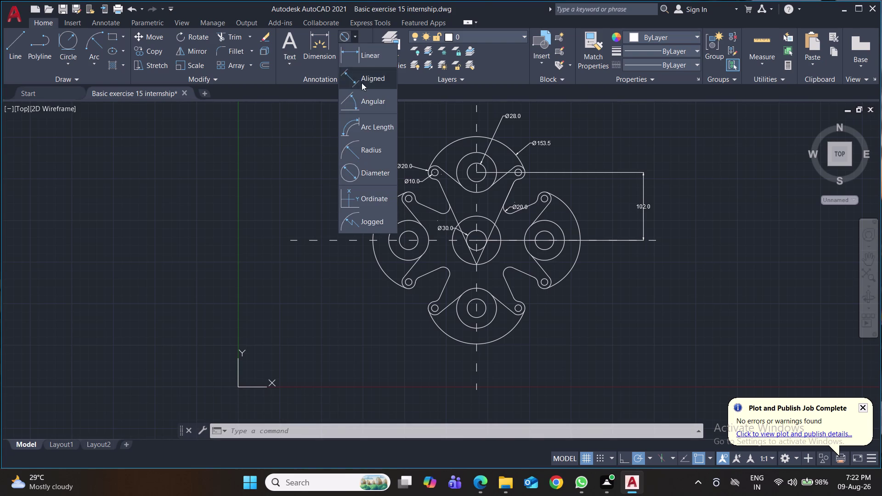
Place R30.0 on the top arm circle and R10.0 on the upper-right arc, then undo them.
click(369, 154)
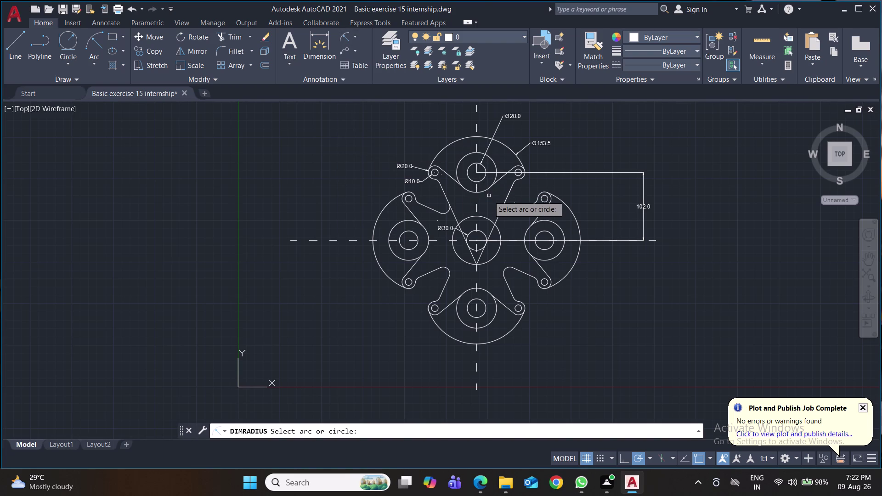
click(492, 159)
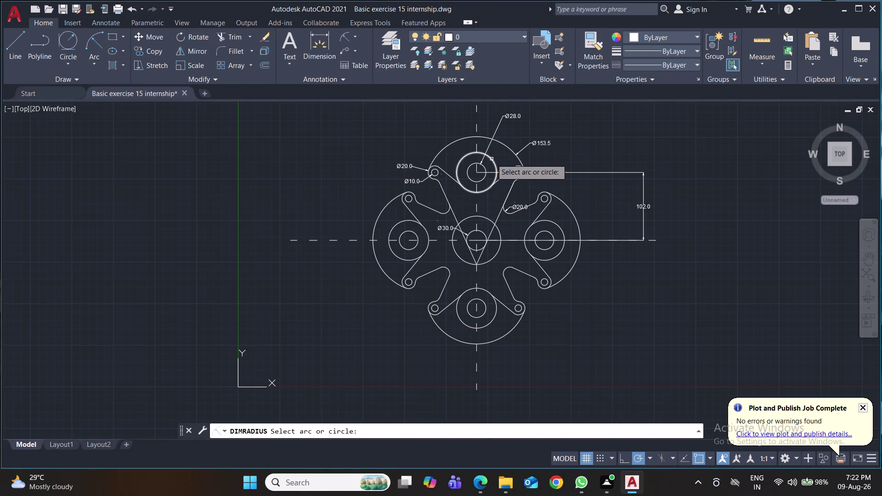
click(520, 129)
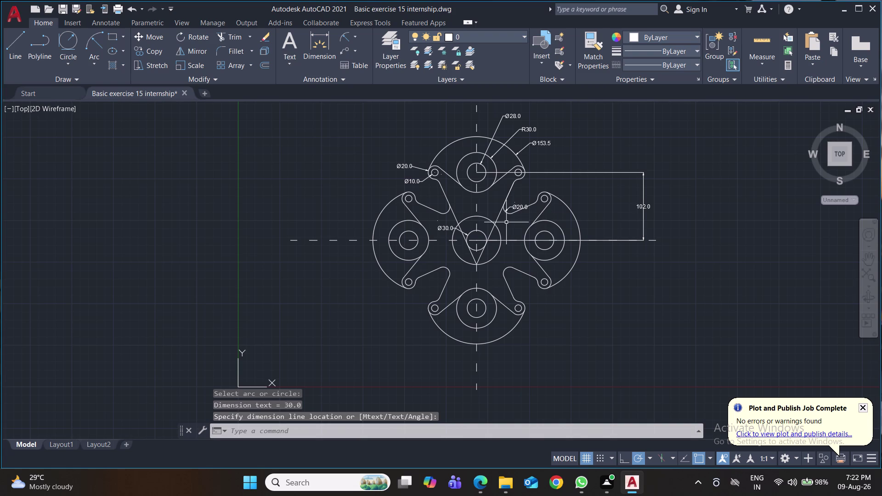
key(space)
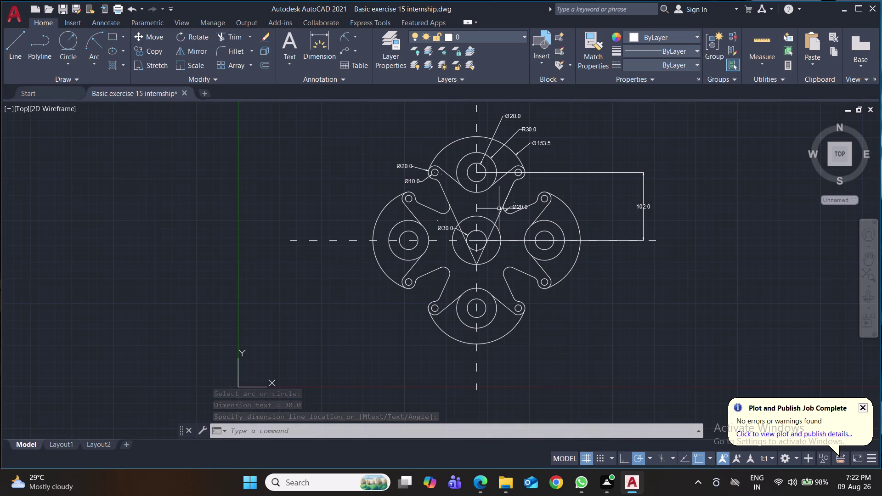
click(517, 181)
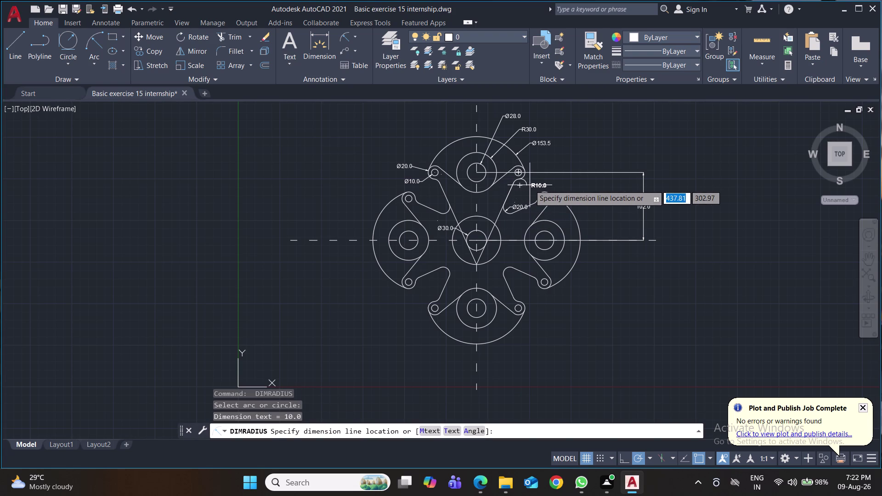
click(526, 183)
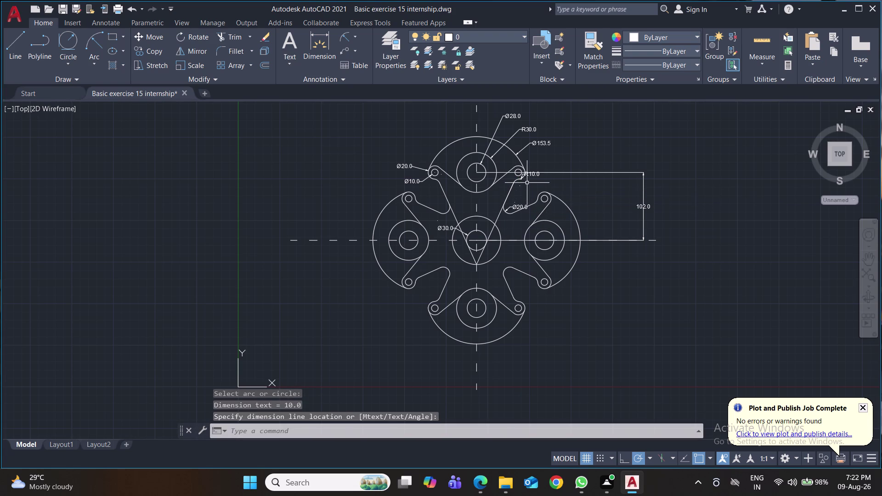
key(ctrl+z)
key(space)
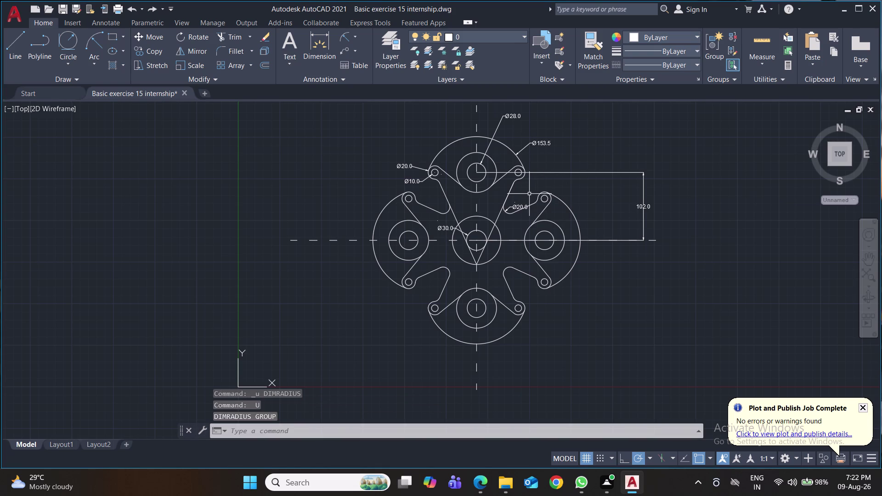
Re-add R30.0 on the top arm circle and R10.0 on the upper-right arc, then save.
click(346, 36)
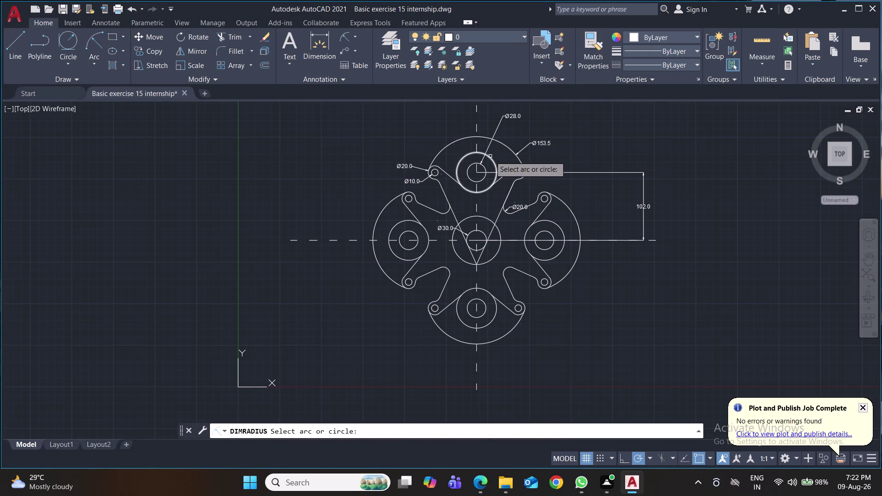
click(491, 156)
click(518, 133)
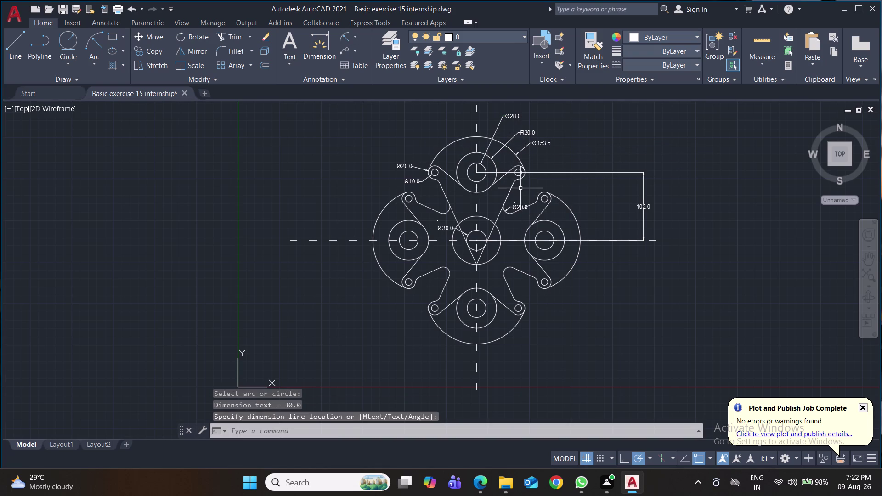
key(space)
click(515, 182)
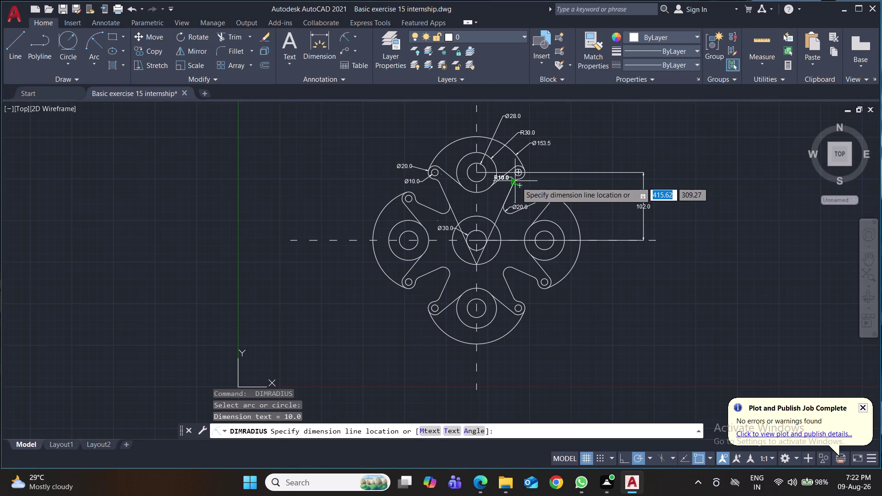
click(519, 185)
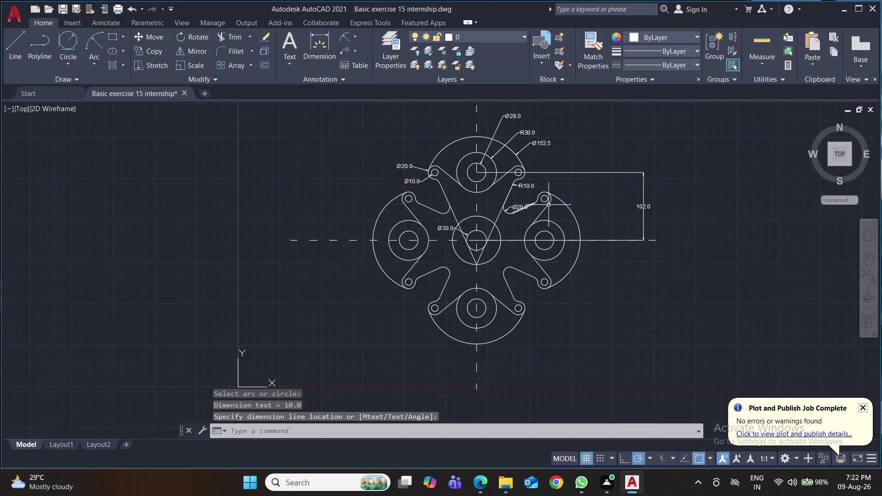
key(ctrl+s)
key(ctrl+s)
key(ctrl+s)
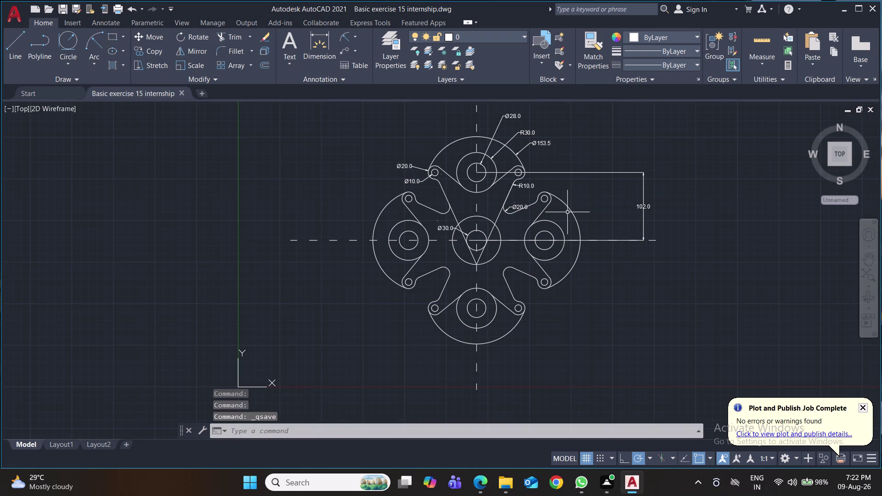
key(ctrl+s)
key(ctrl+s)
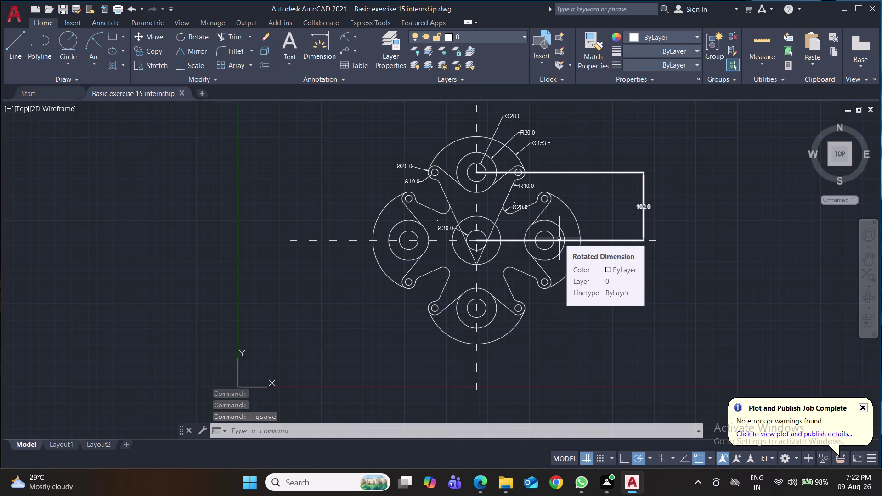
middle_drag(672, 278, 672, 300)
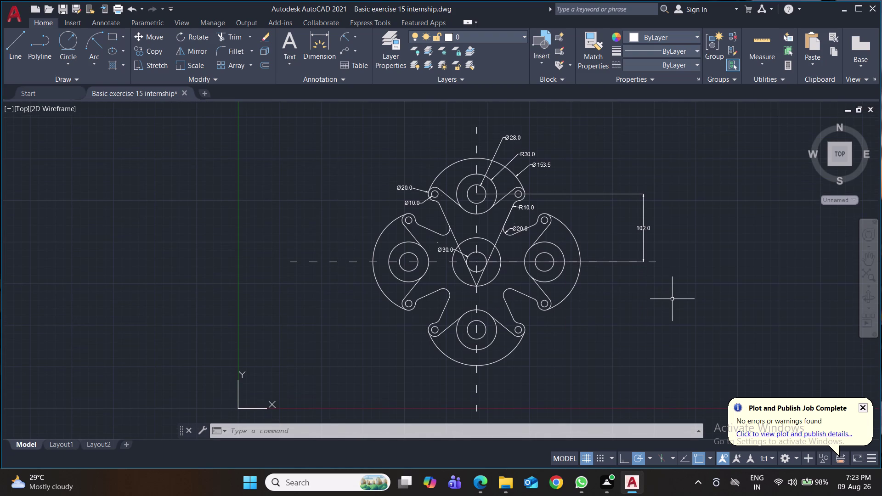
key(ctrl+s)
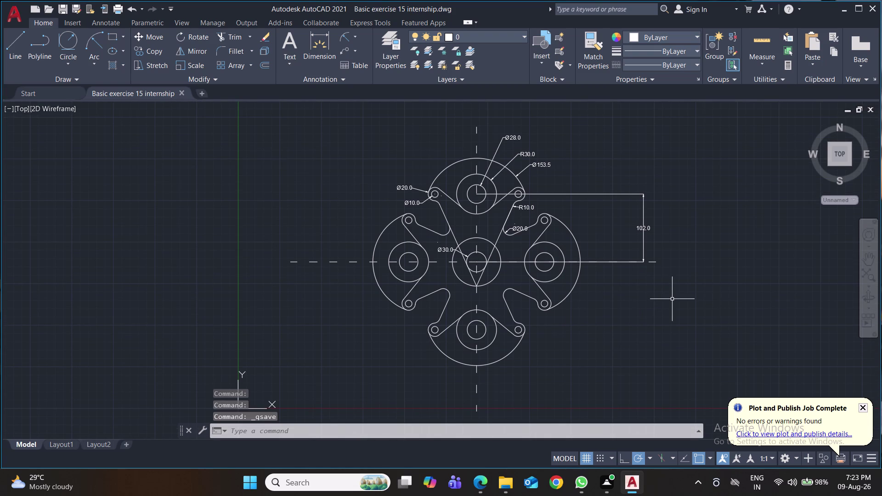
Start a plot with DWG To PDF as the output device.
key(ctrl+p)
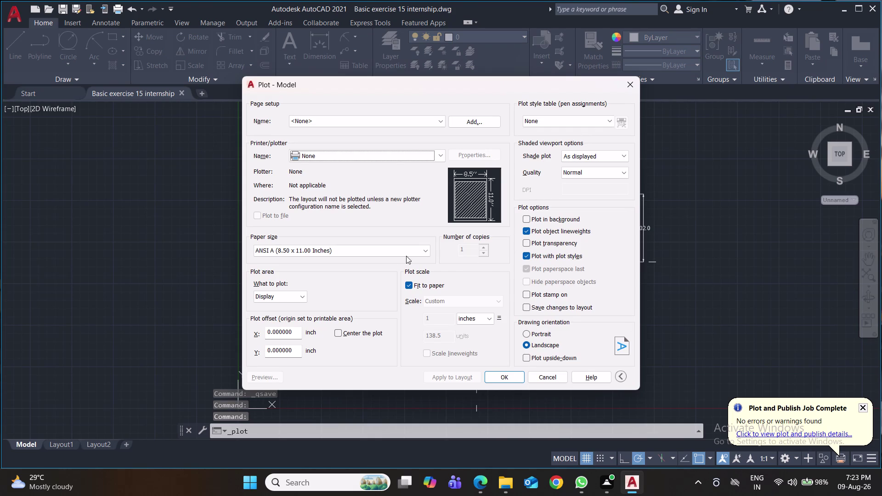
click(438, 155)
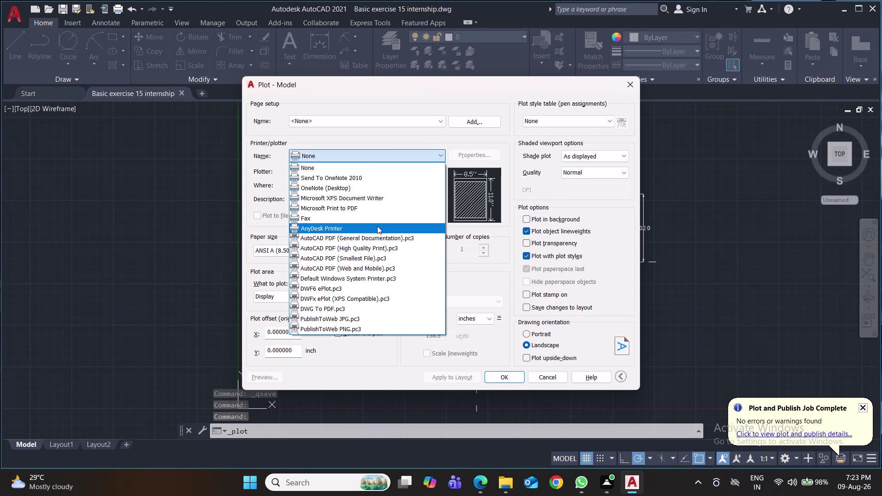
click(373, 308)
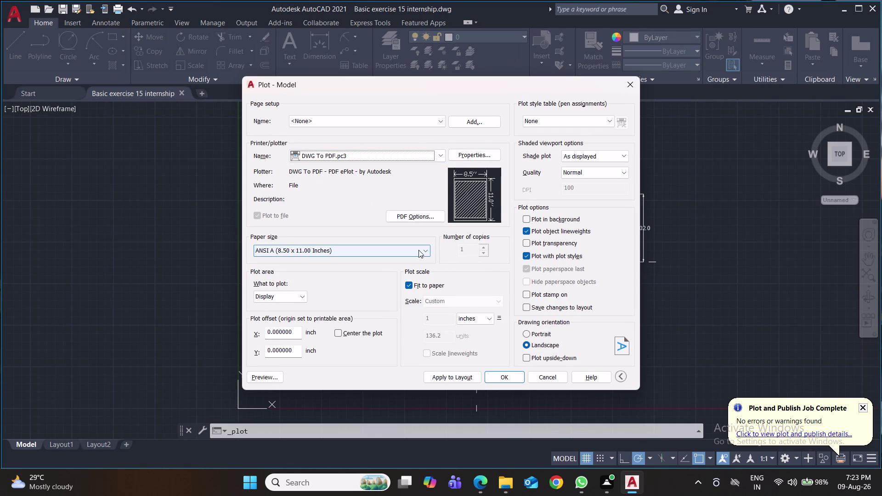
Choose ISO full bleed A4 paper, portrait orientation and a Window plot area.
click(425, 251)
scroll(up, 3)
scroll(up, 3)
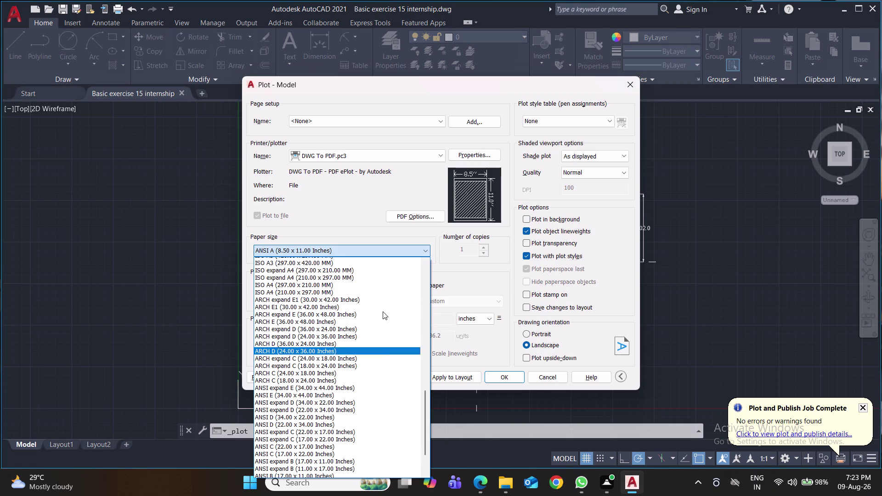
scroll(up, 3)
scroll(up, 3)
scroll(up, 3)
scroll(up, 3)
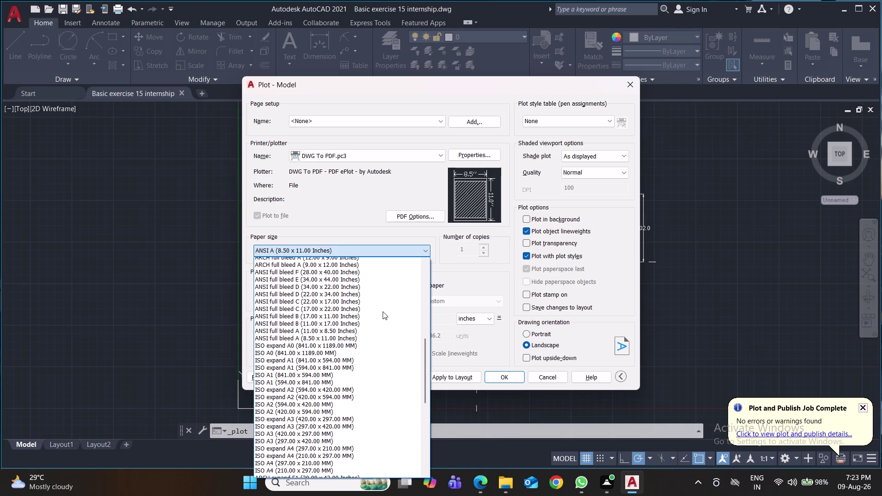
scroll(up, 3)
scroll(up, 3)
scroll(up, 3)
scroll(up, 3)
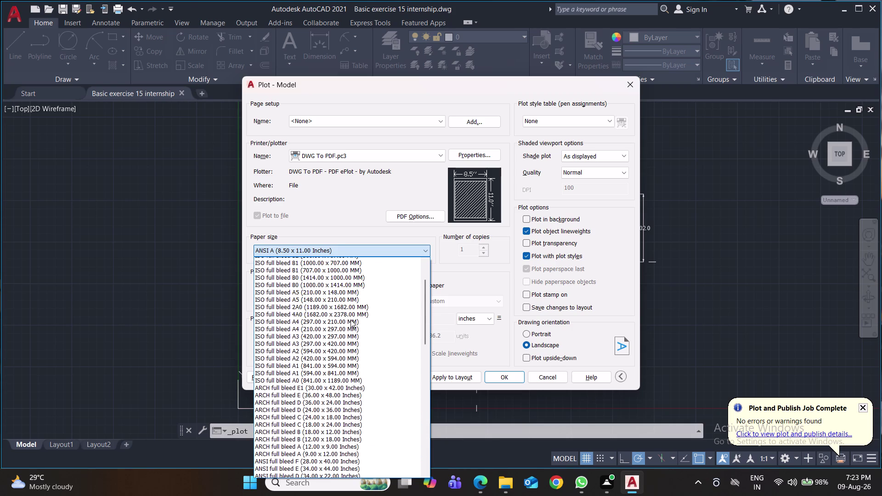
scroll(up, 3)
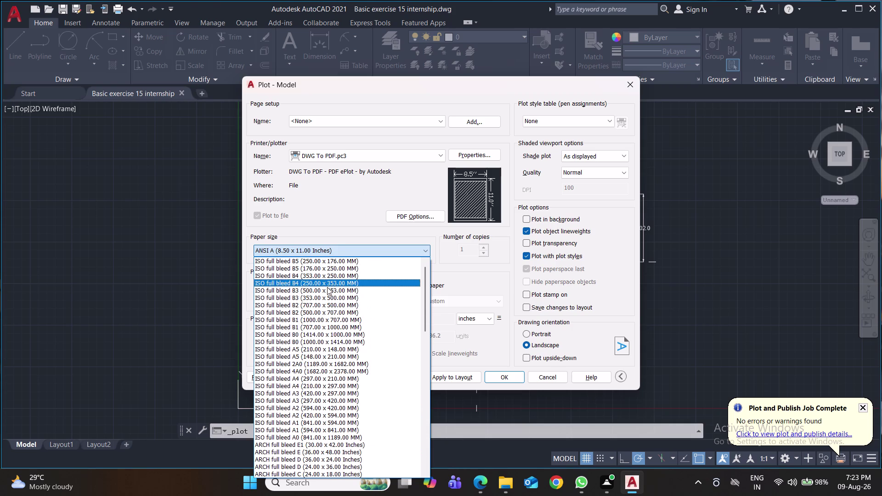
scroll(down, 3)
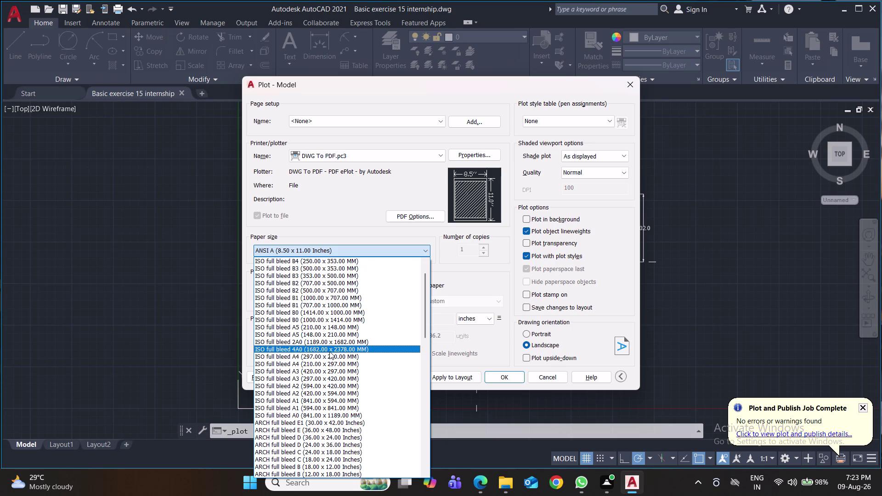
click(332, 363)
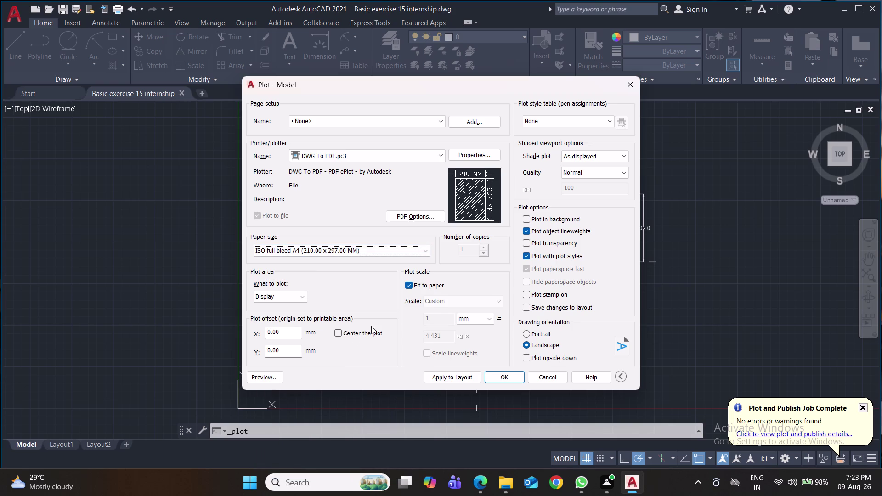
click(529, 336)
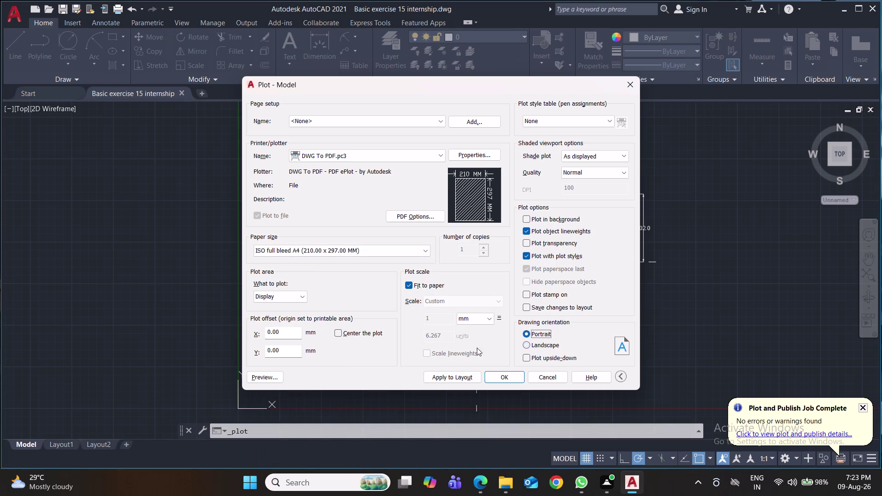
click(305, 297)
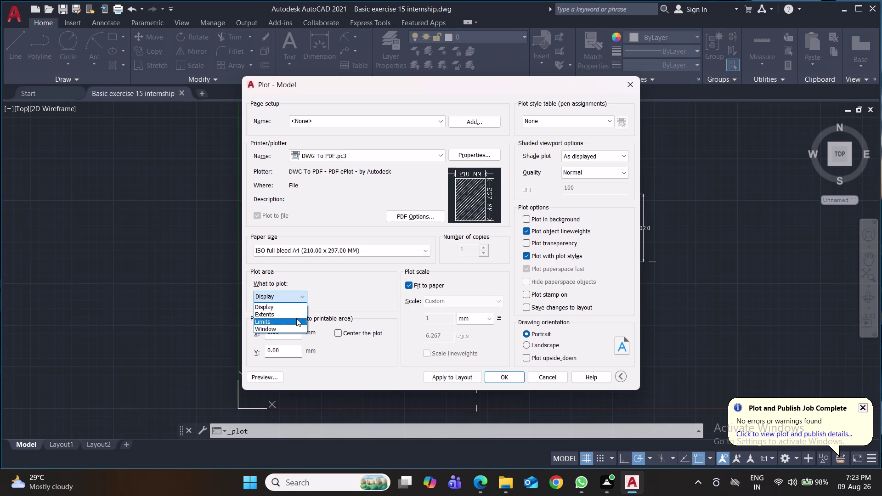
click(292, 327)
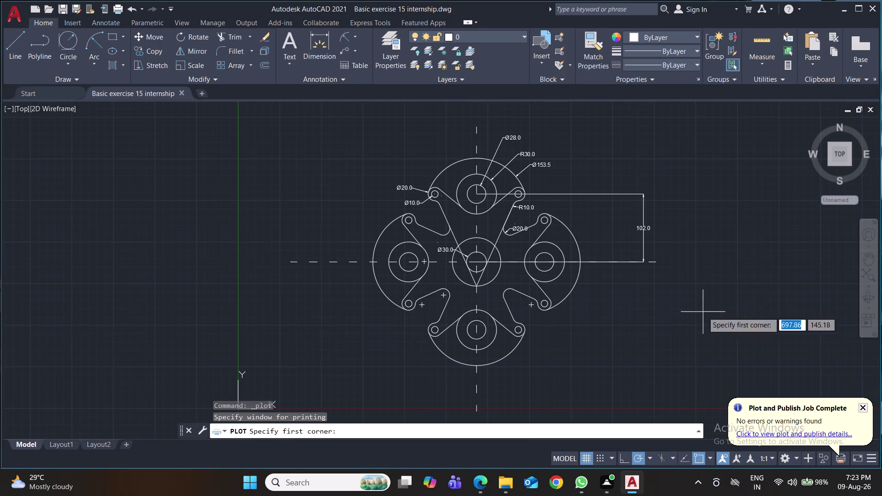
Pick window corners enclosing the whole bracket and confirm the plot settings.
middle_drag(719, 323, 651, 311)
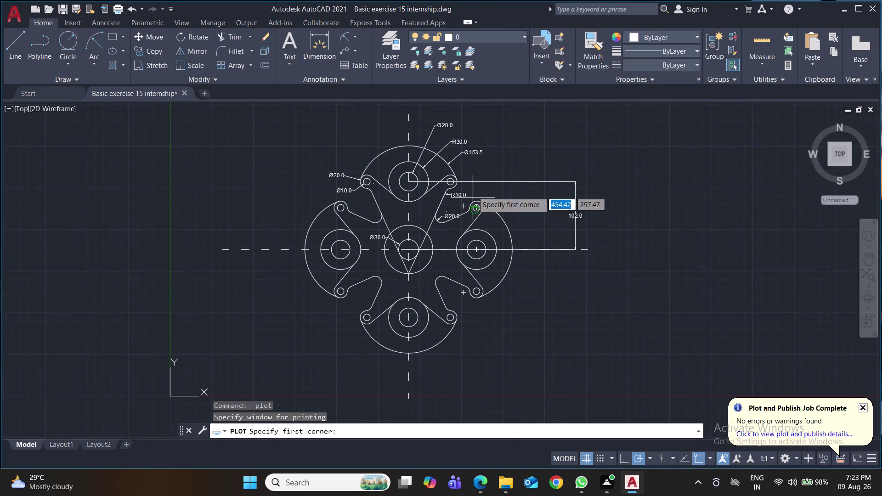
click(617, 106)
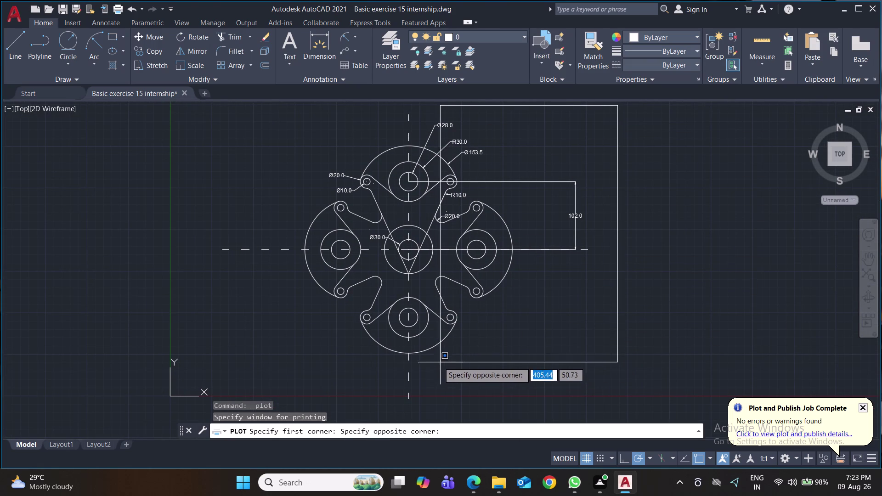
click(215, 400)
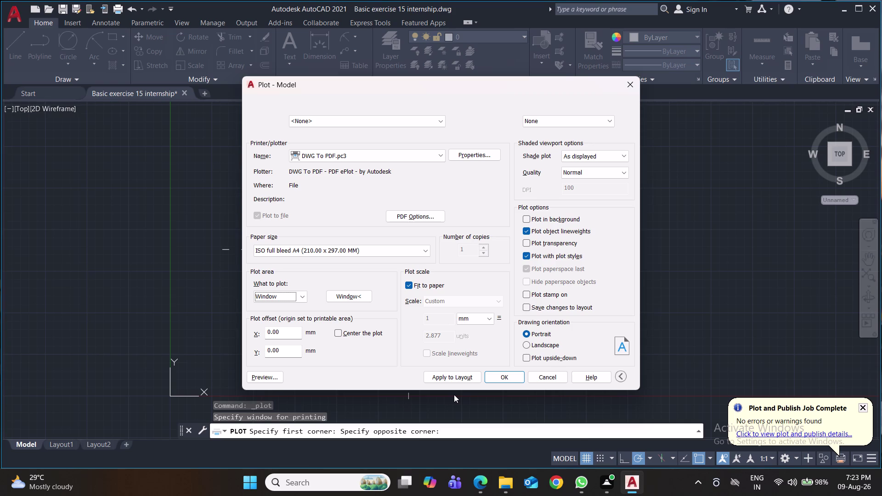
click(506, 380)
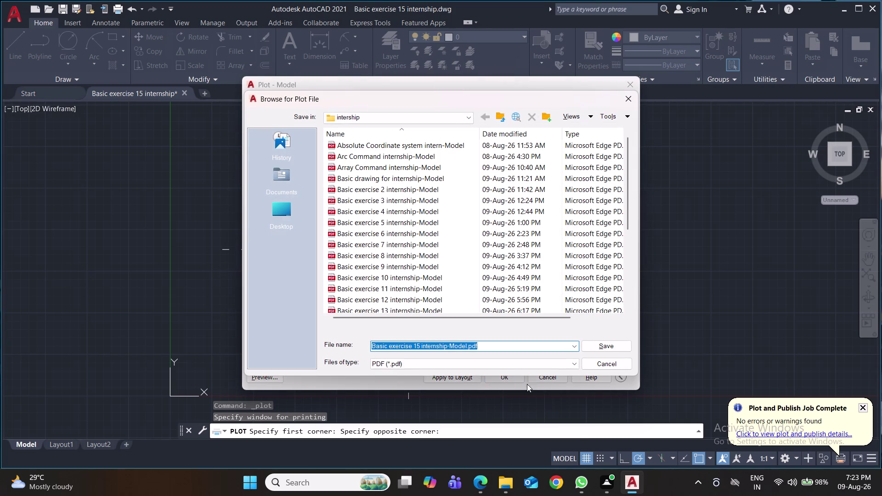
Save the plot as Basic exercise 15 internship-Model.pdf in the intership folder.
scroll(down, 3)
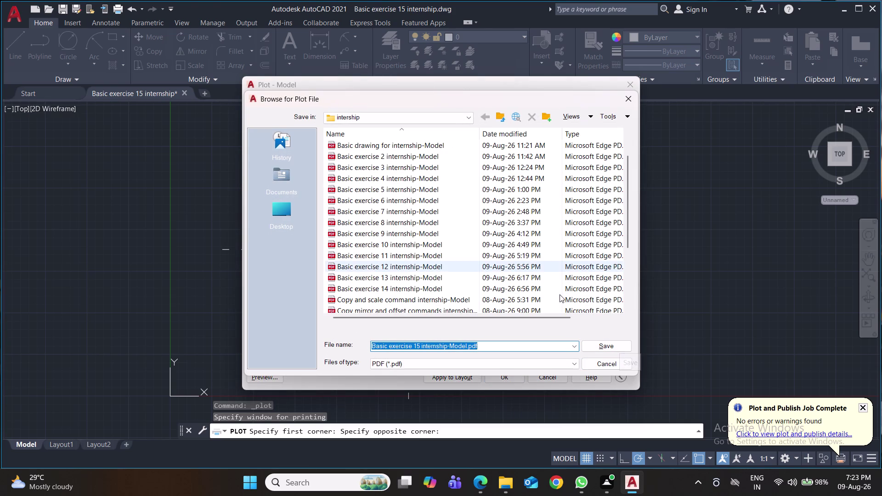
click(594, 345)
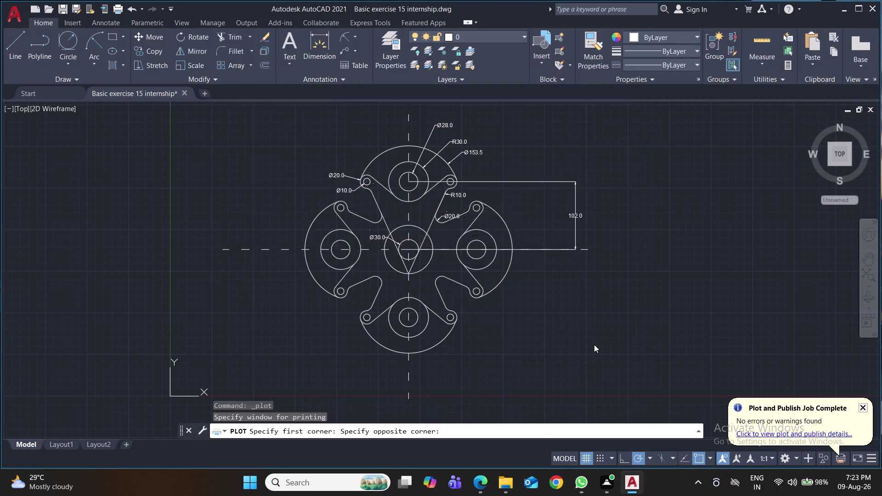